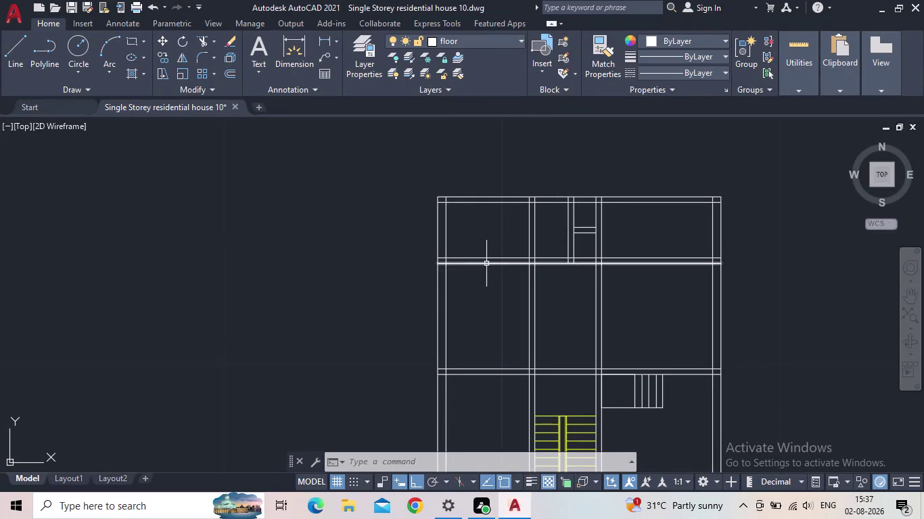
Erase the two stray lines from the floor plan and begin an offset.
middle_click(551, 314)
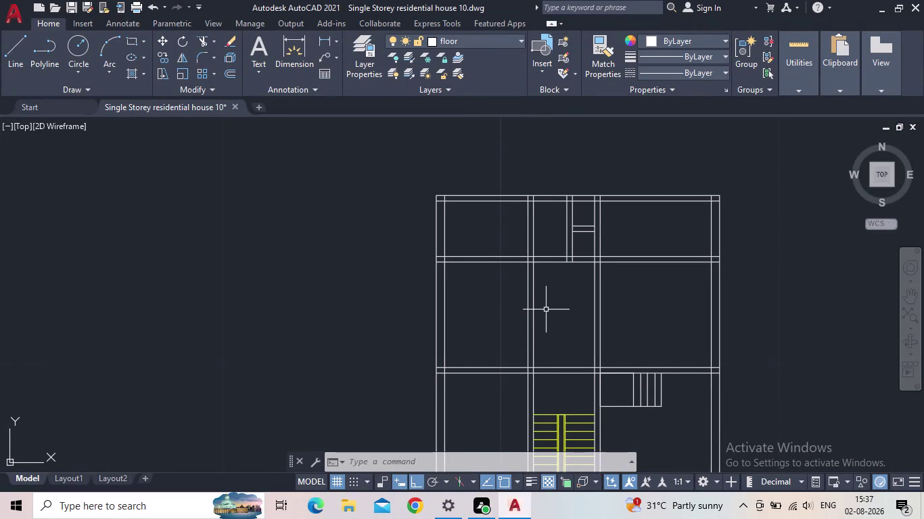
middle_drag(545, 309, 492, 287)
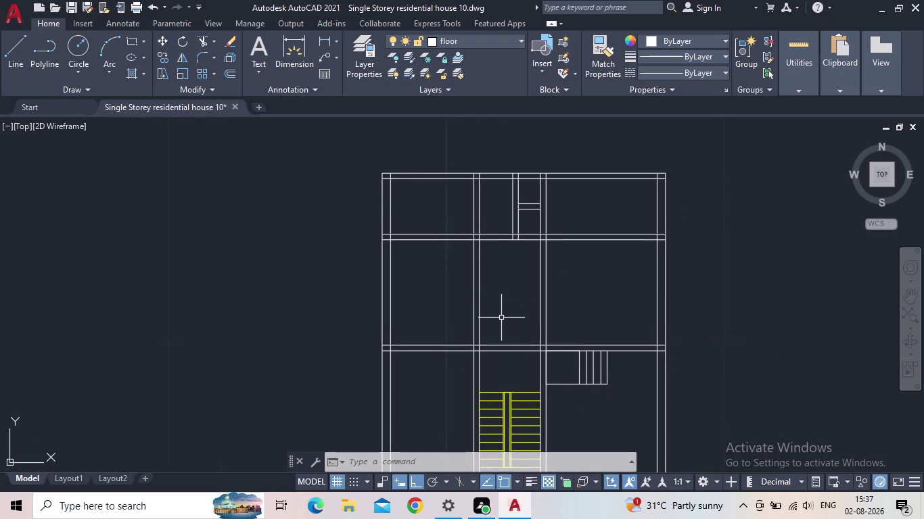
middle_drag(514, 322, 534, 301)
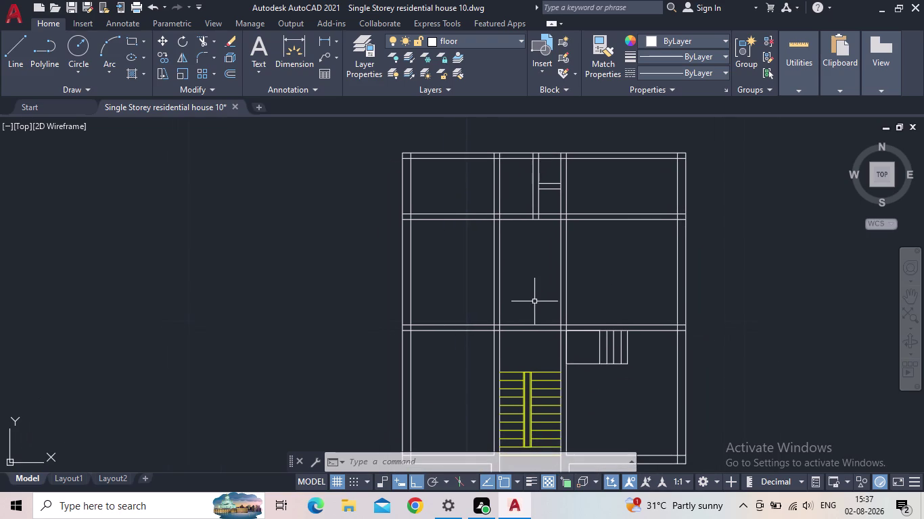
key(Escape)
key(o)
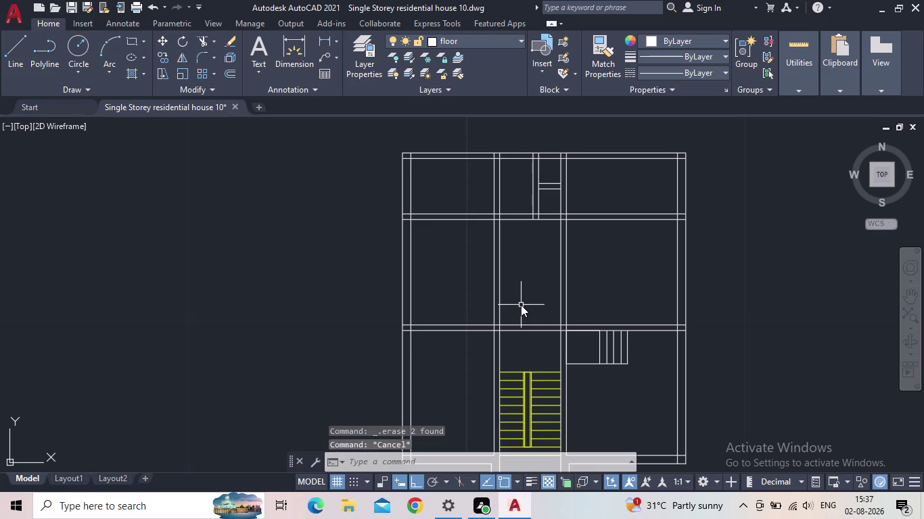
key(space)
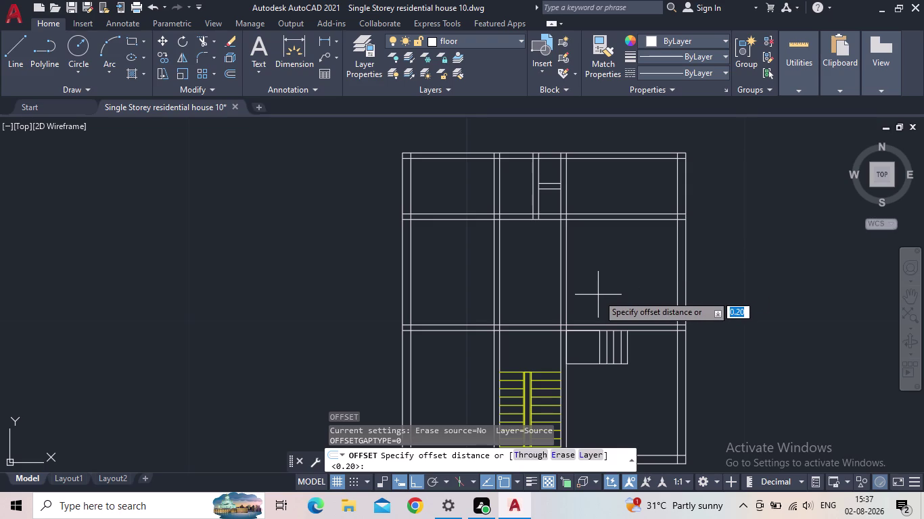
Cancel the offset and start the TRIM command instead.
key(Escape)
key(t)
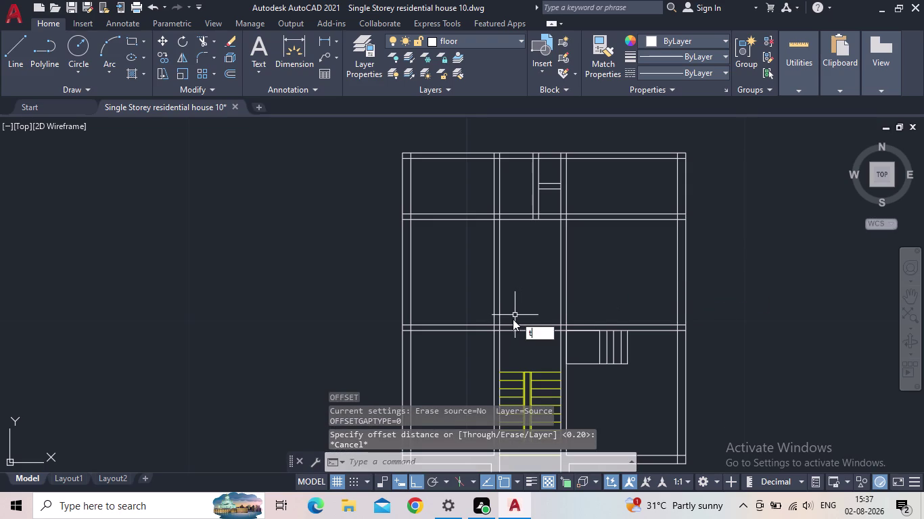
key(r)
key(Return)
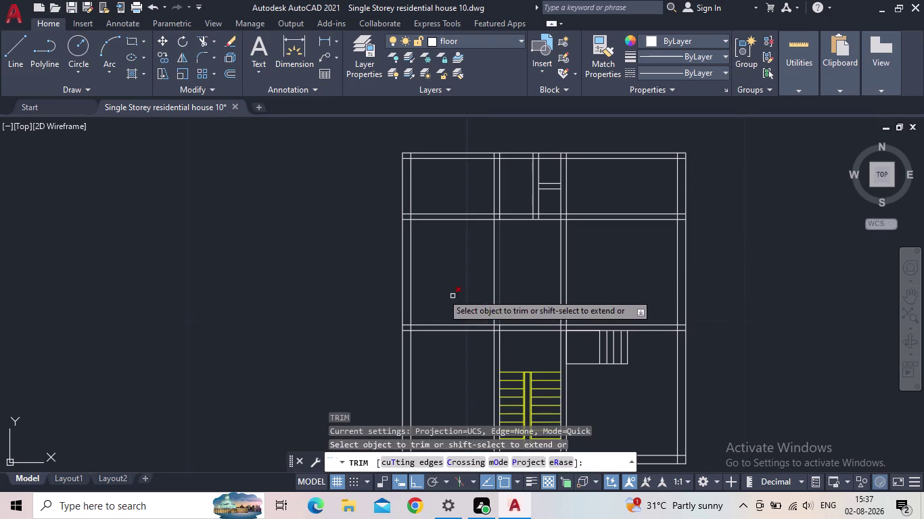
Fence-trim the horizontal wall lines crossing the upper-left room.
click(456, 253)
click(450, 206)
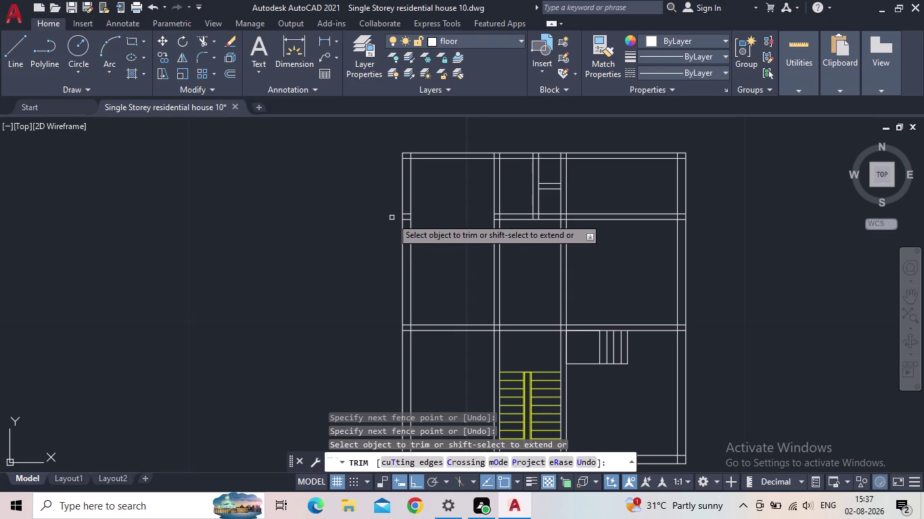
scroll(up, 3)
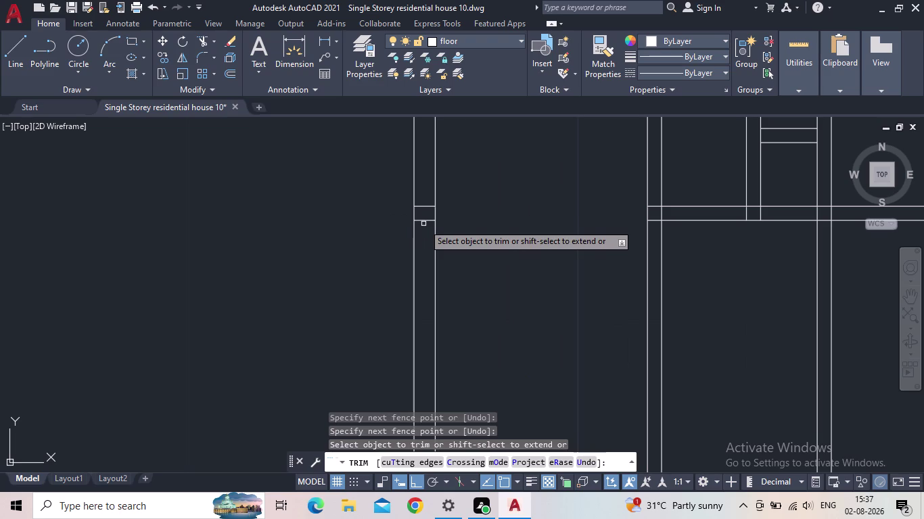
click(425, 228)
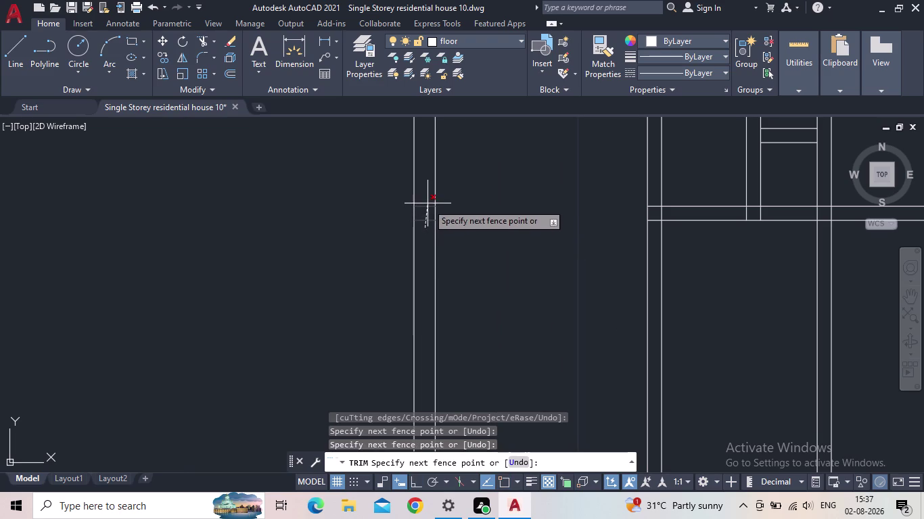
click(428, 204)
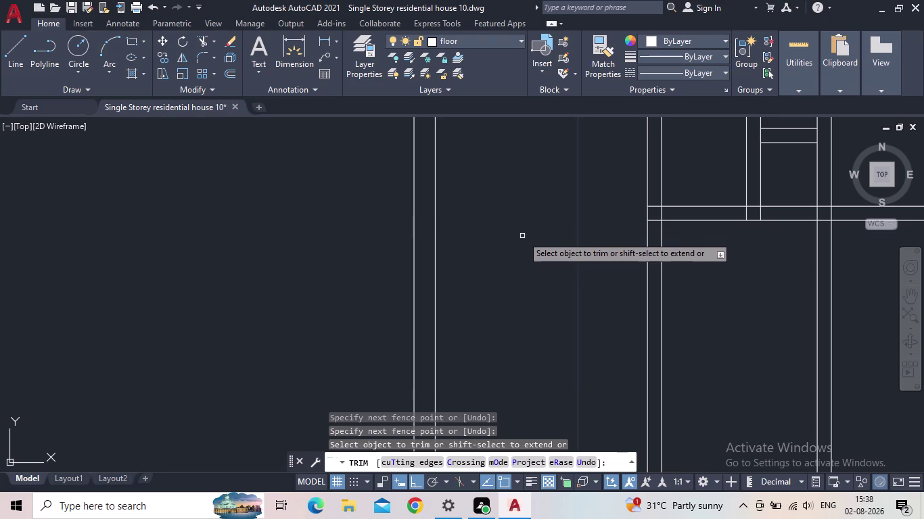
End the trim and zoom out to centre the whole plan.
scroll(down, 3)
middle_drag(531, 242, 504, 255)
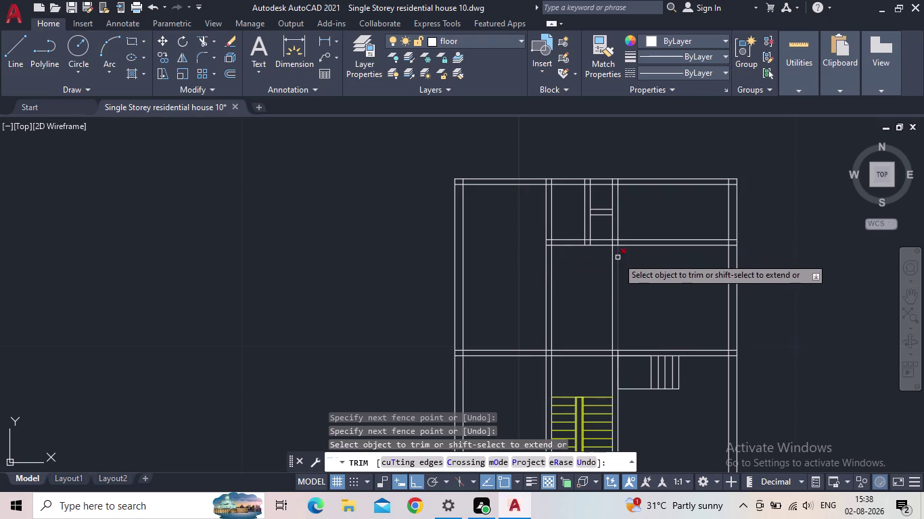
scroll(up, 3)
scroll(down, 3)
middle_drag(518, 251, 527, 263)
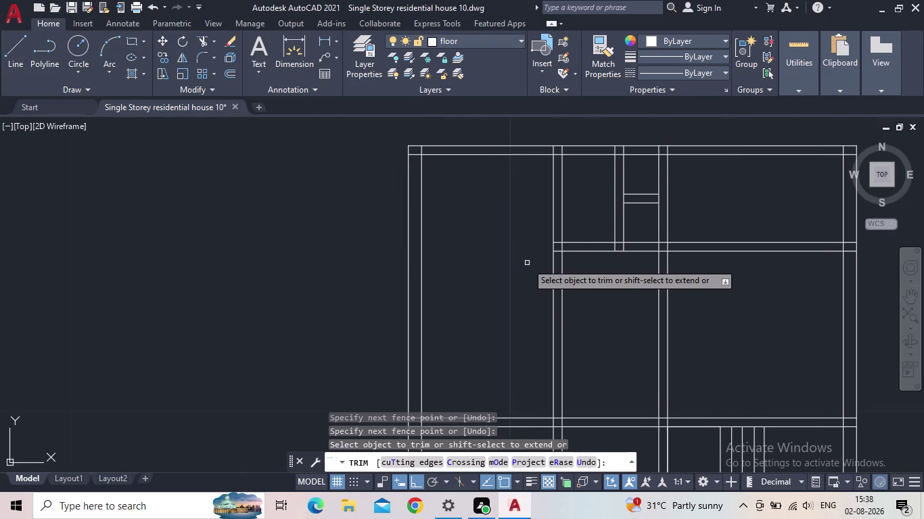
scroll(down, 3)
middle_drag(522, 253, 522, 252)
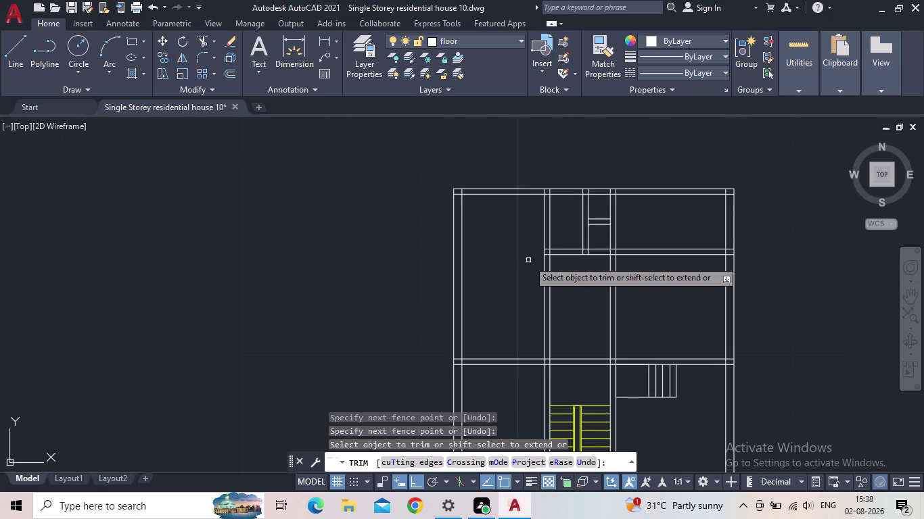
middle_drag(522, 252, 508, 175)
key(Escape)
middle_drag(500, 209, 500, 236)
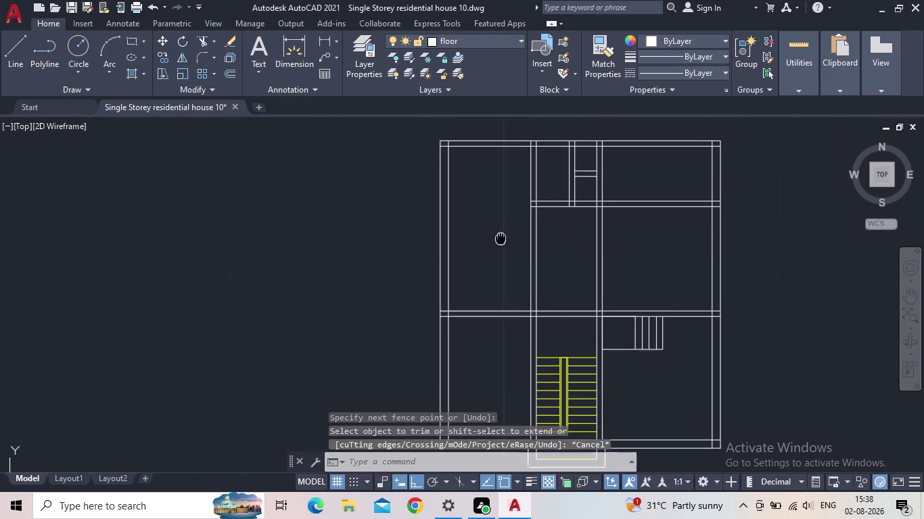
middle_drag(501, 236, 499, 244)
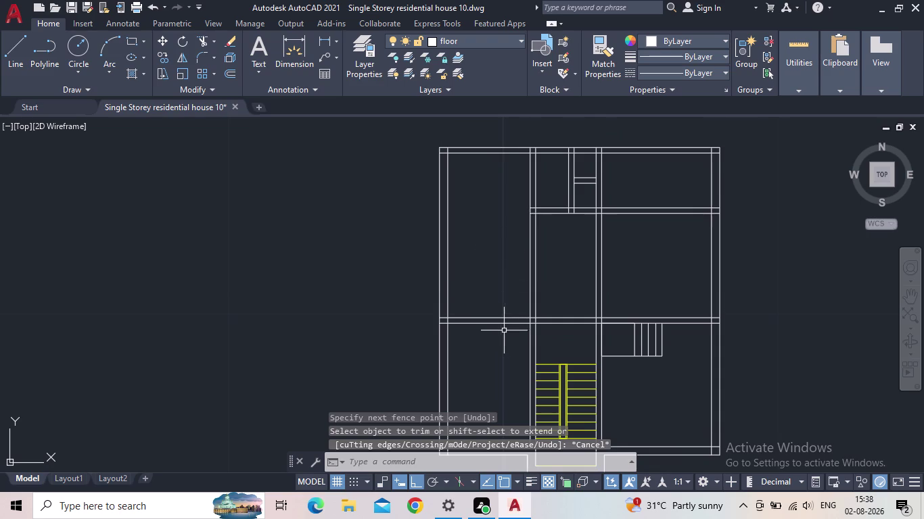
Abandon a 4.5 wall offset and launch the linear Dimension tool.
key(o)
key(Return)
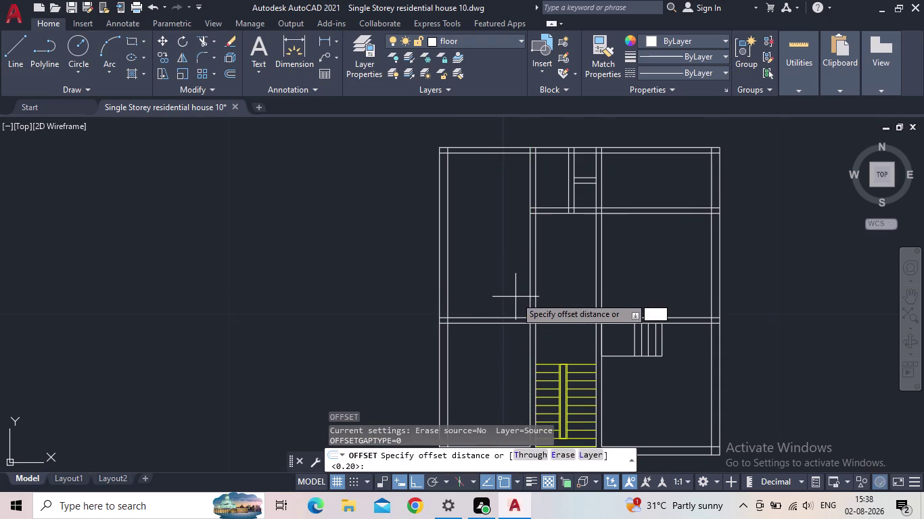
text(4.)
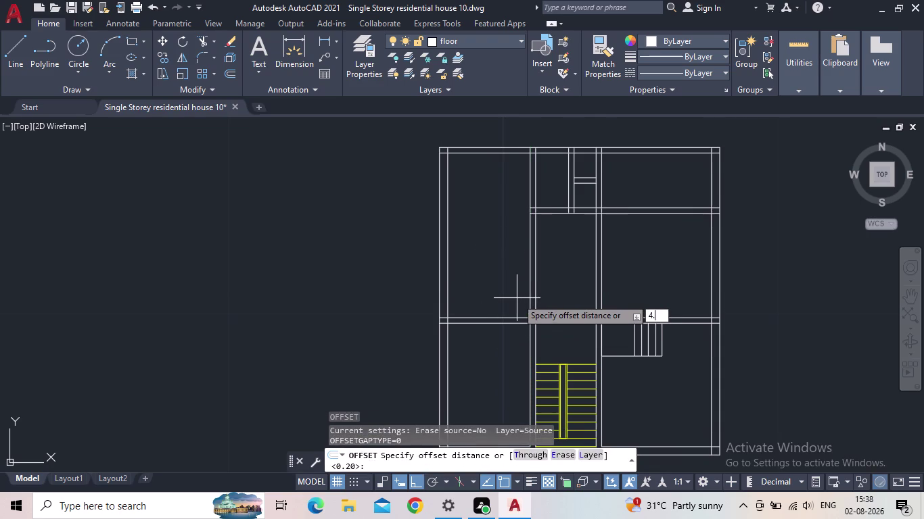
text(5)
click(517, 298)
key(Escape)
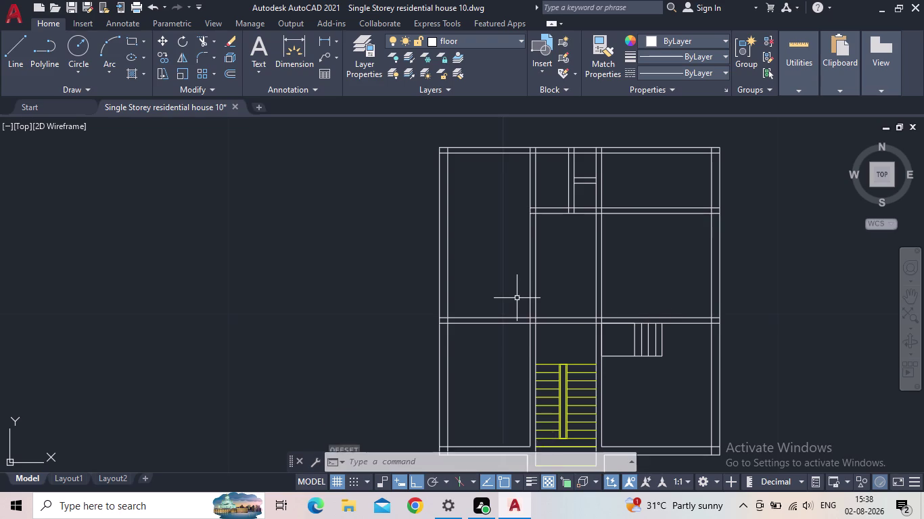
click(321, 42)
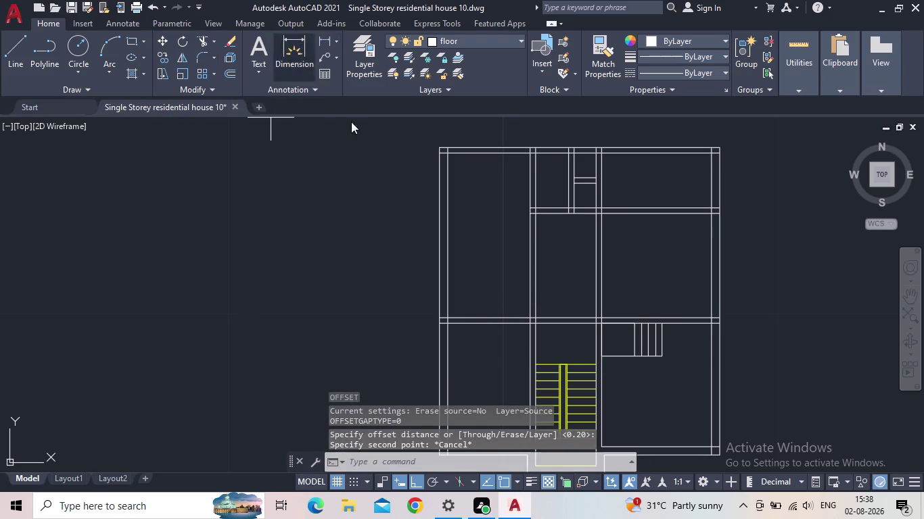
click(449, 315)
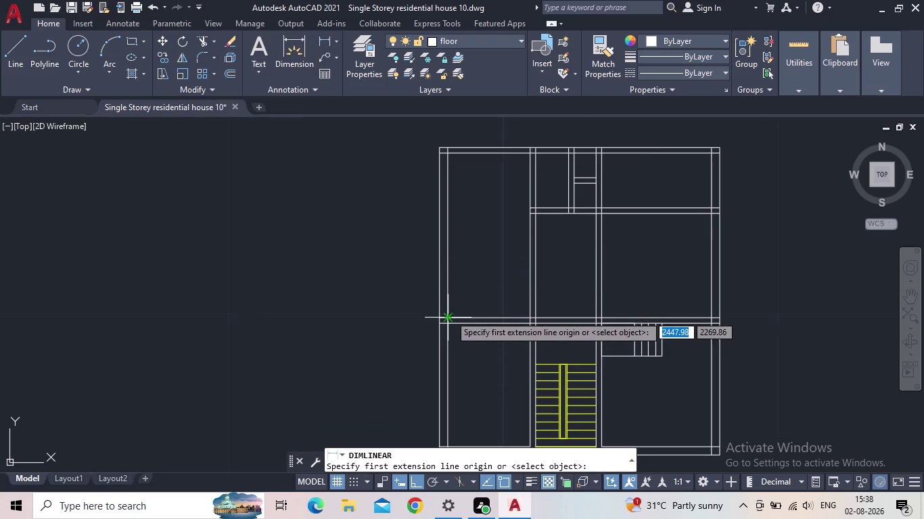
Place a vertical dimension reading 6 left of the upper room.
click(447, 155)
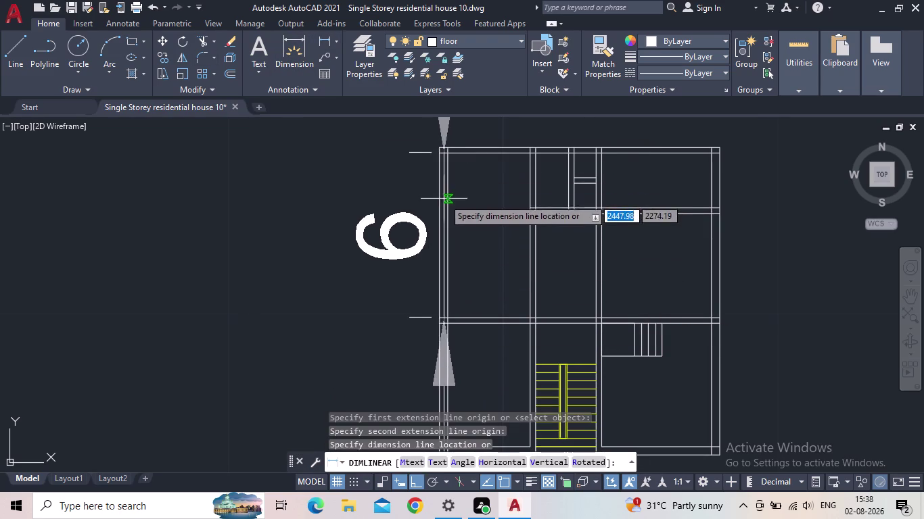
click(403, 199)
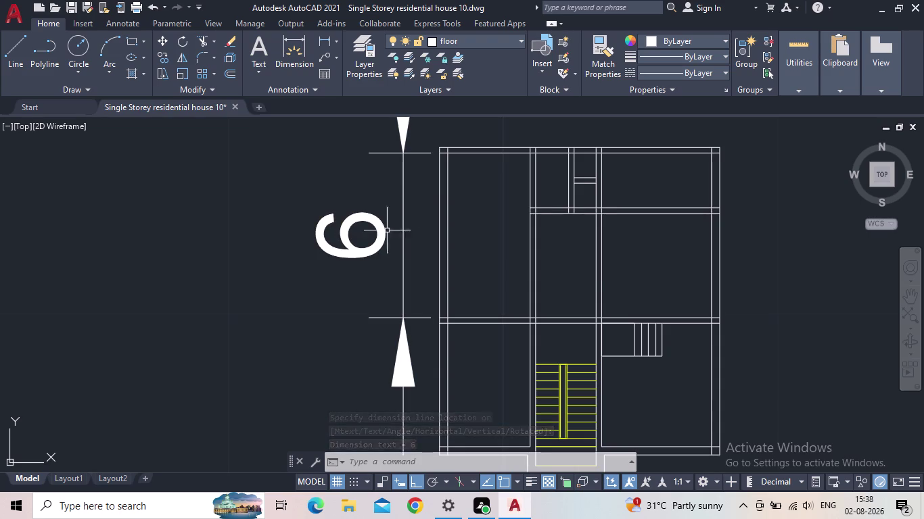
scroll(down, 3)
middle_drag(386, 236, 376, 262)
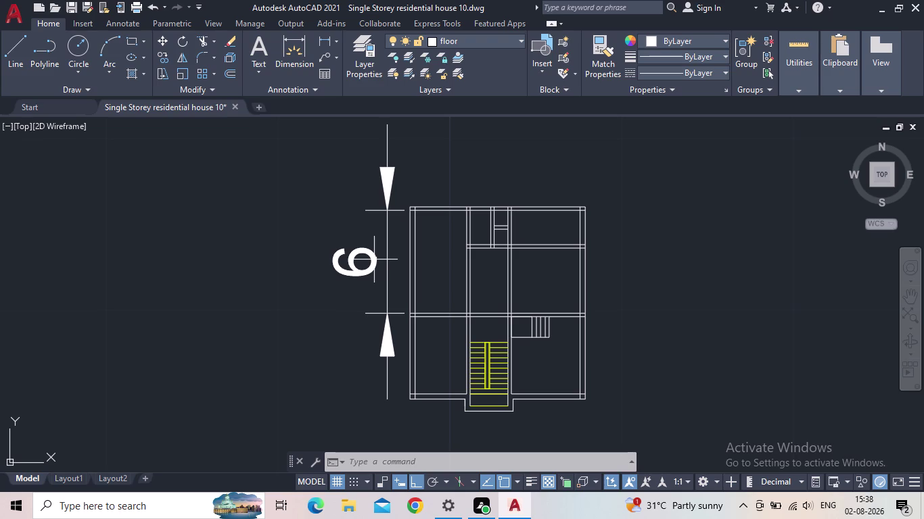
Select the new 6 dimension and zoom out over the whole plan.
click(393, 267)
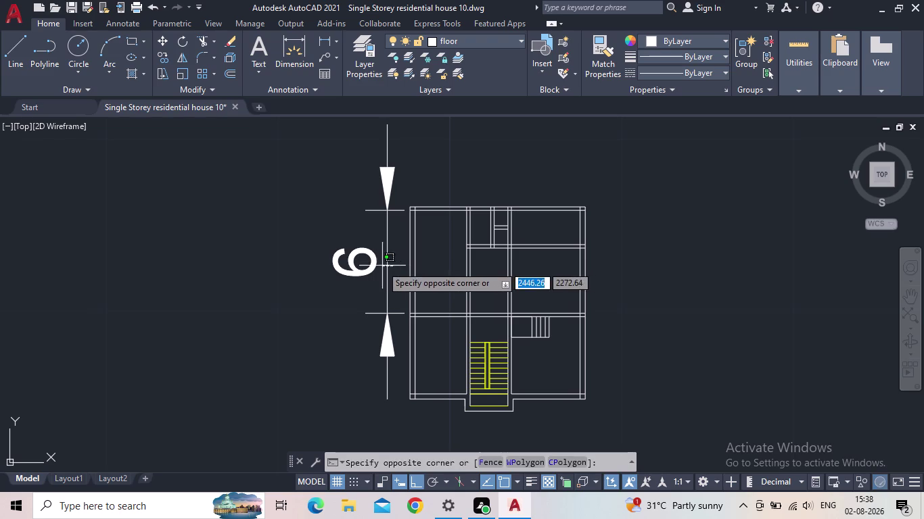
click(366, 262)
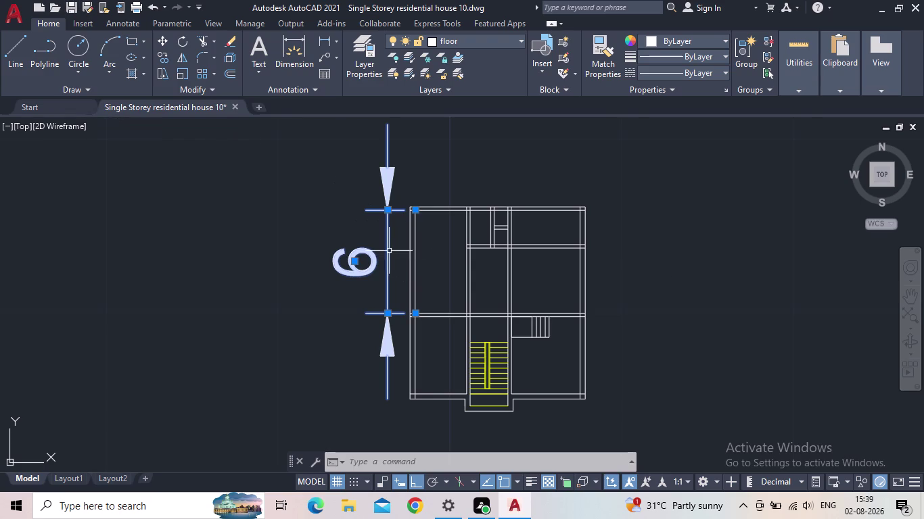
scroll(up, 3)
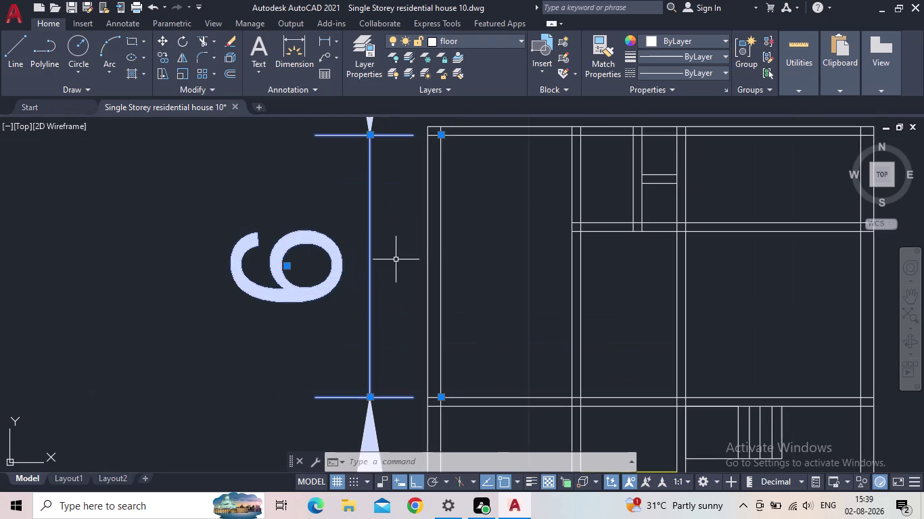
scroll(down, 3)
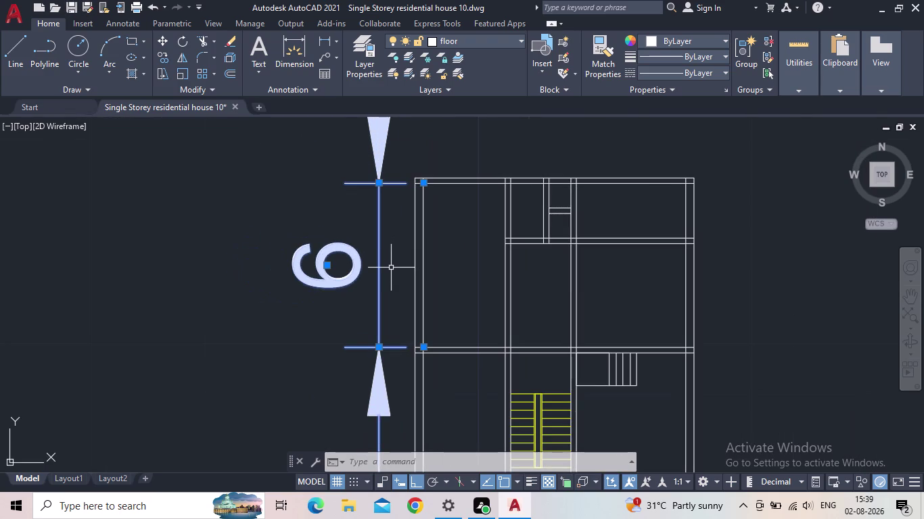
scroll(down, 3)
middle_drag(388, 282, 372, 292)
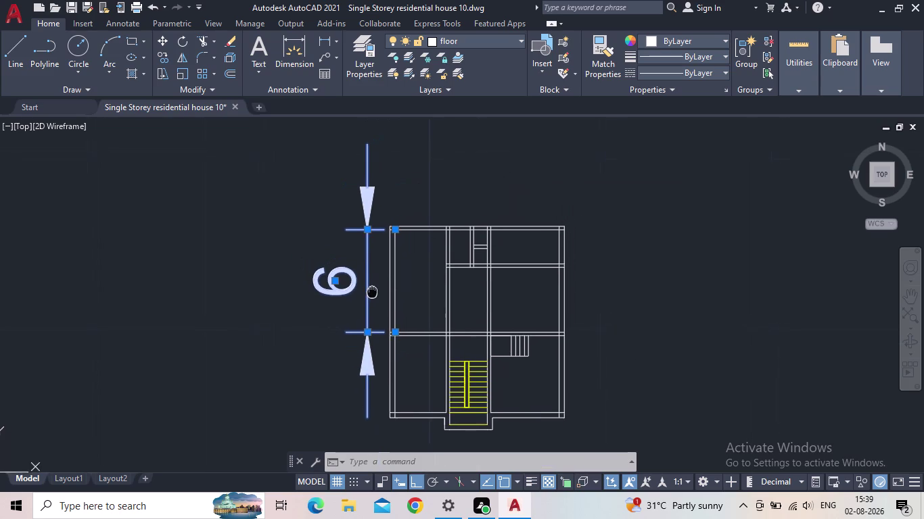
middle_drag(372, 292, 368, 295)
scroll(up, 3)
Delete the 6 dimension and zoom onto the plan's top-left wall corner.
key(Delete)
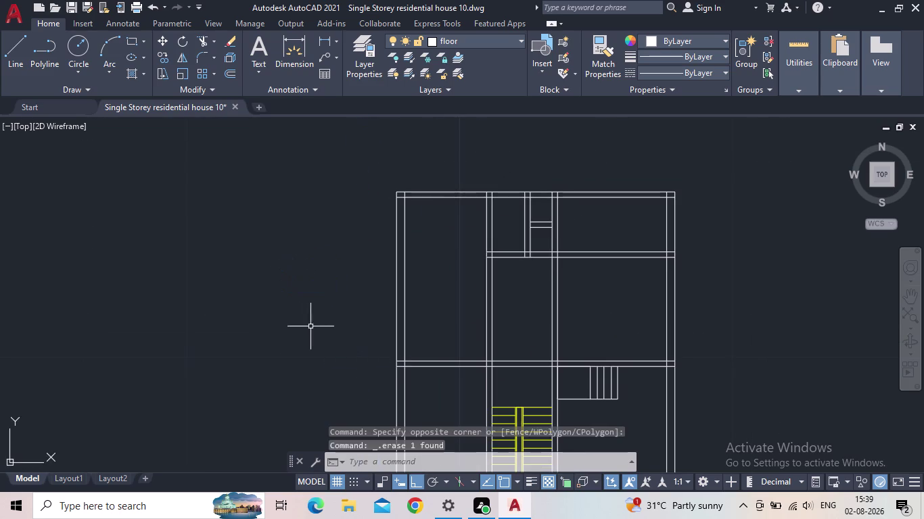
scroll(down, 3)
middle_drag(345, 330, 336, 328)
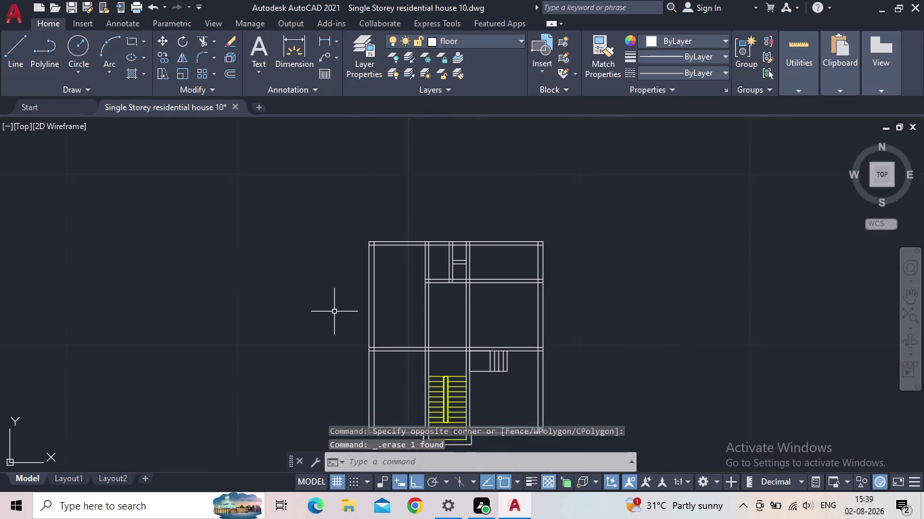
middle_click(372, 298)
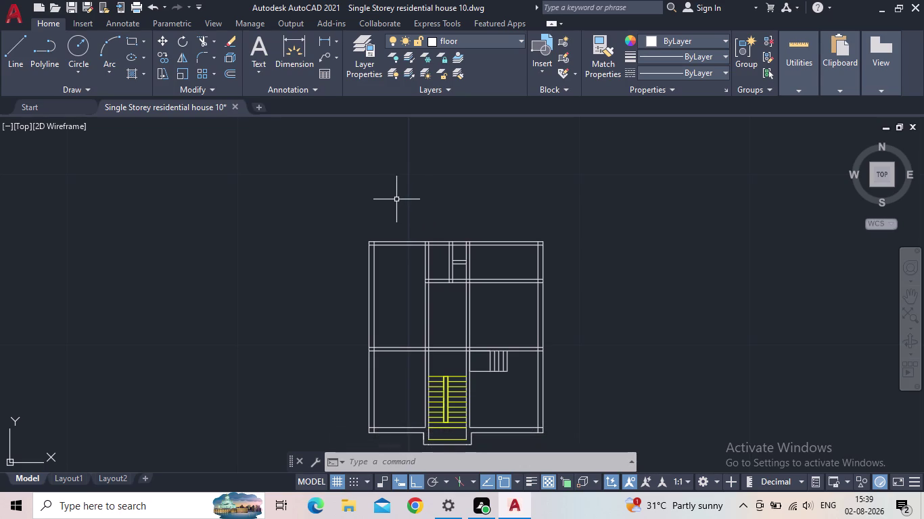
scroll(up, 3)
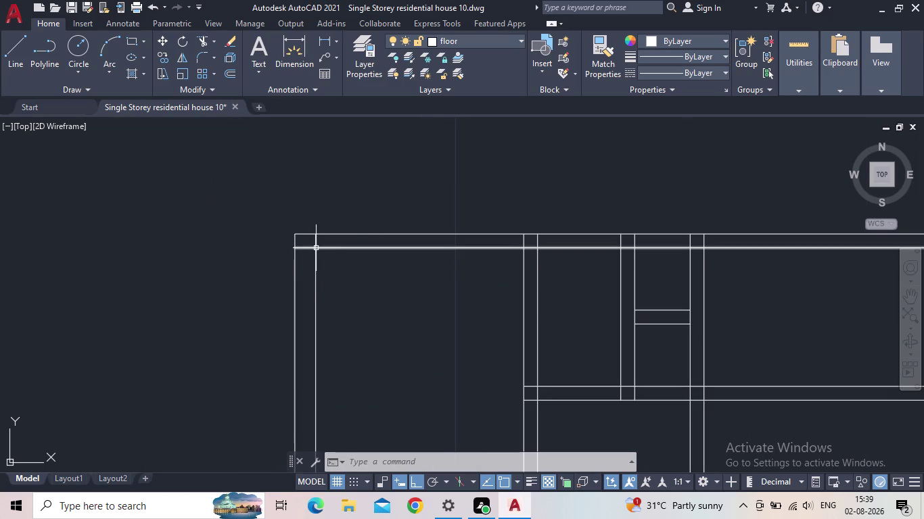
Fence-trim the overshooting inner wall line at the top-left corner, then end TRIM.
key(t)
key(r)
key(Return)
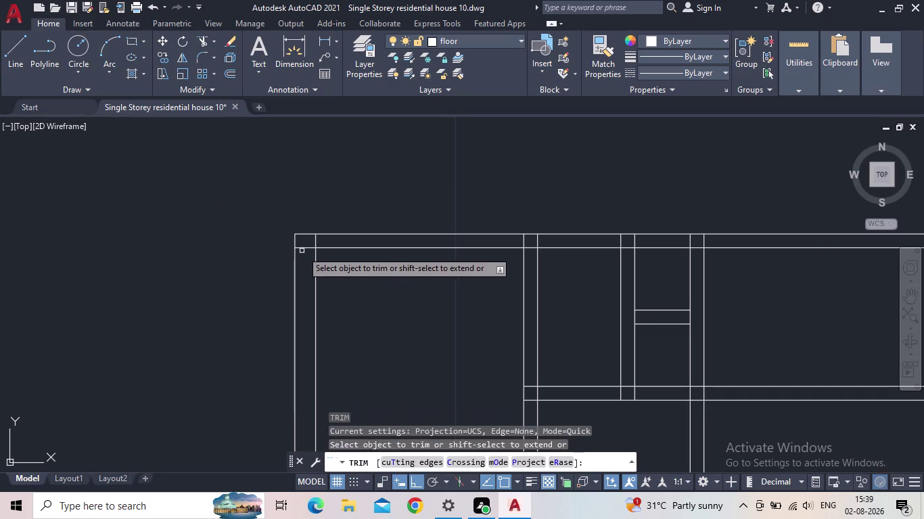
scroll(up, 3)
scroll(up, 3)
drag(351, 224, 344, 223)
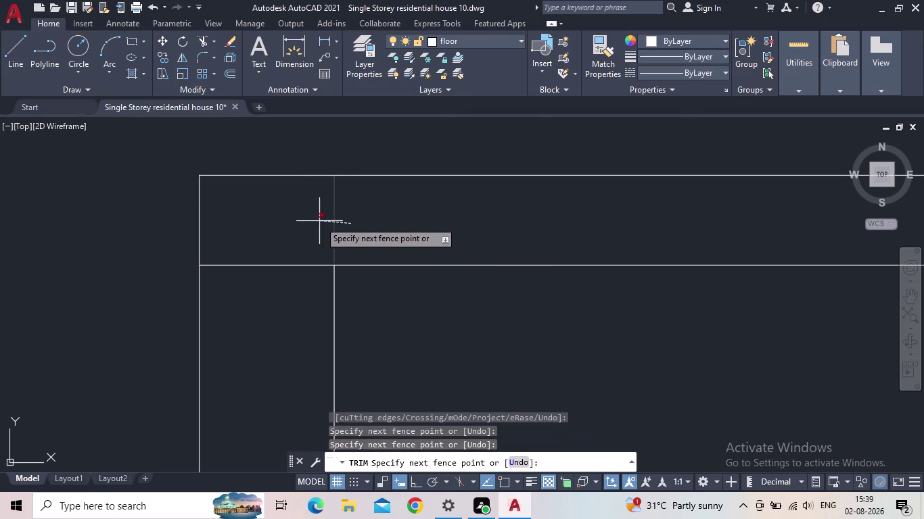
click(316, 221)
drag(289, 239, 289, 246)
click(280, 287)
scroll(down, 3)
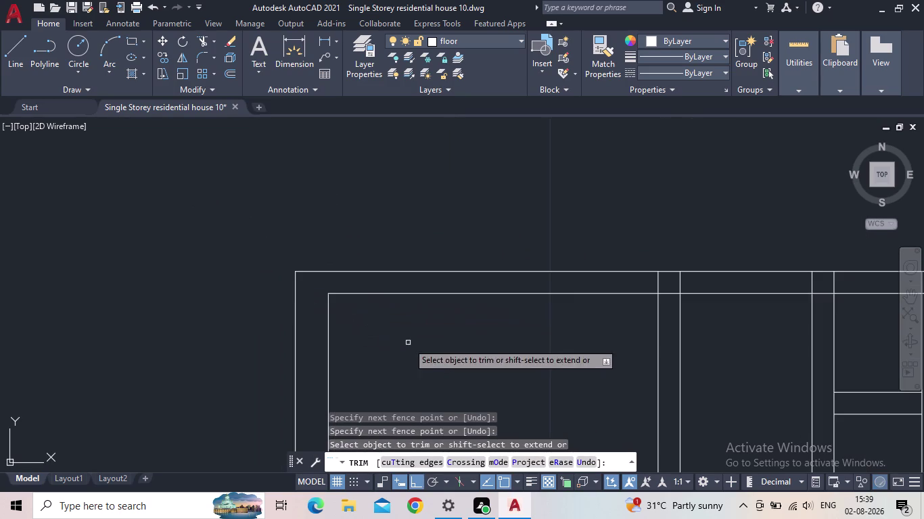
middle_drag(416, 349, 387, 330)
scroll(down, 3)
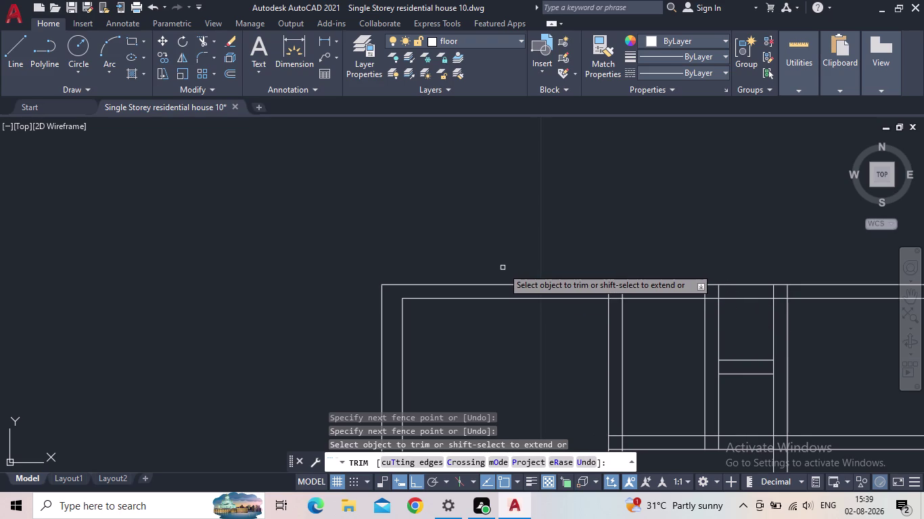
key(Escape)
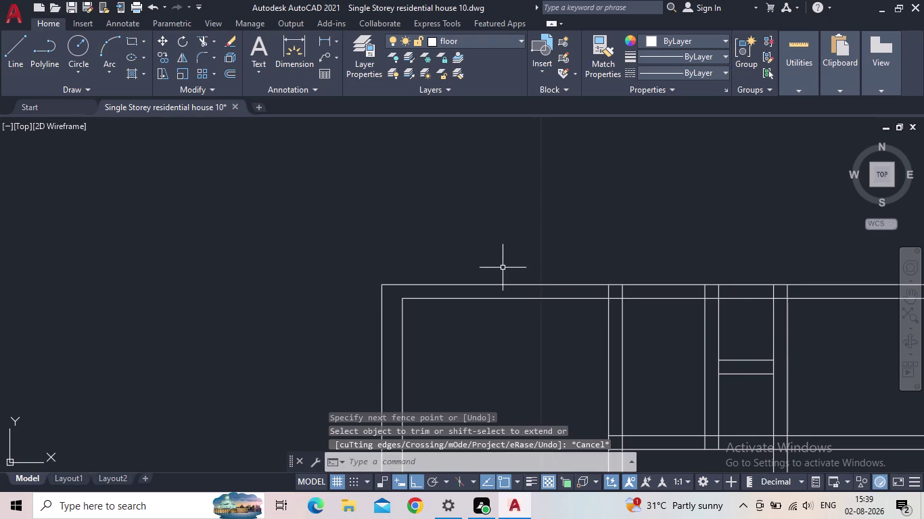
middle_drag(503, 268, 433, 215)
scroll(down, 3)
middle_drag(444, 278, 388, 207)
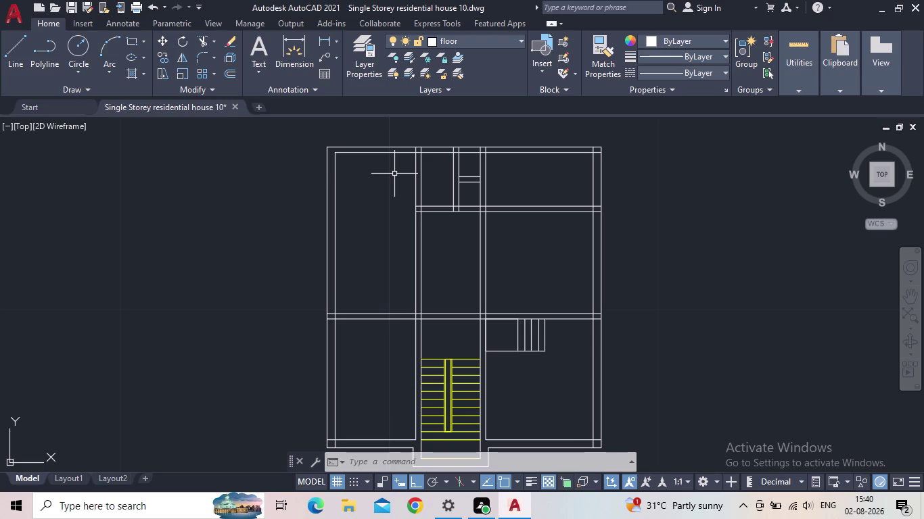
scroll(down, 3)
middle_drag(396, 188, 428, 209)
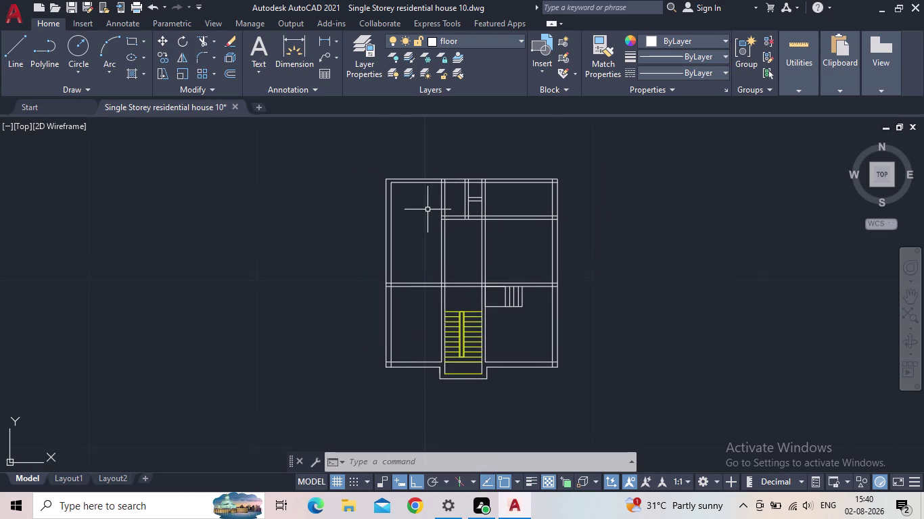
scroll(up, 3)
middle_drag(431, 184, 428, 234)
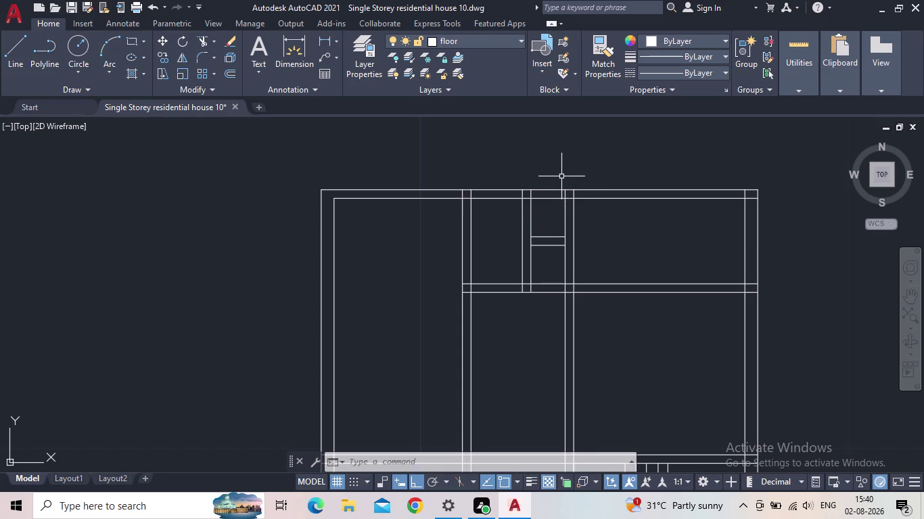
scroll(down, 3)
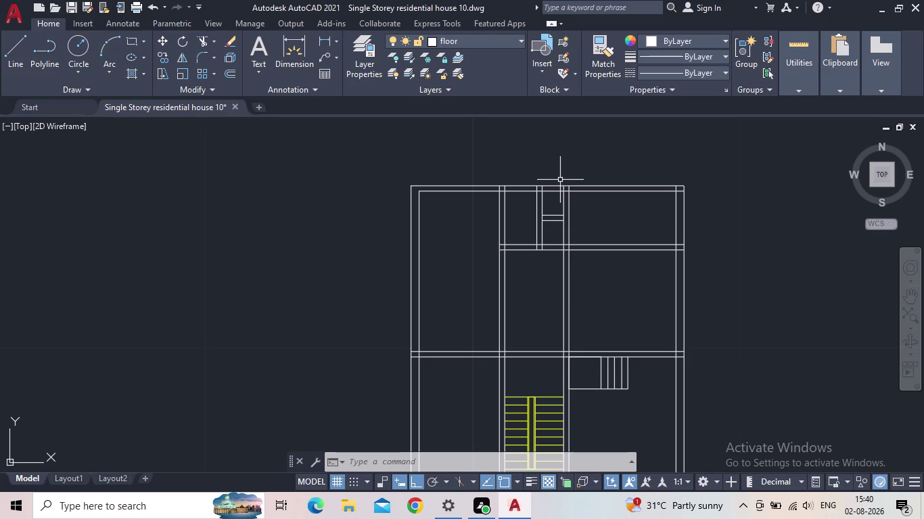
scroll(down, 3)
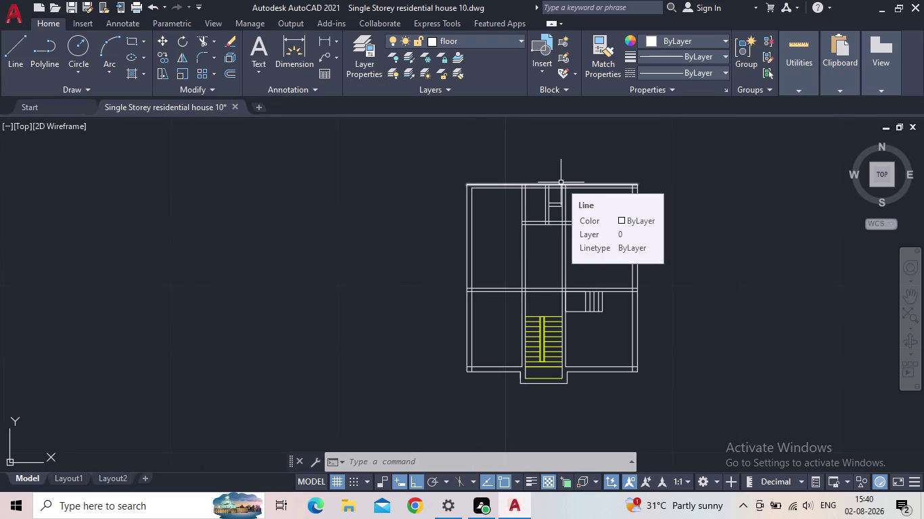
scroll(down, 3)
middle_drag(558, 195, 525, 207)
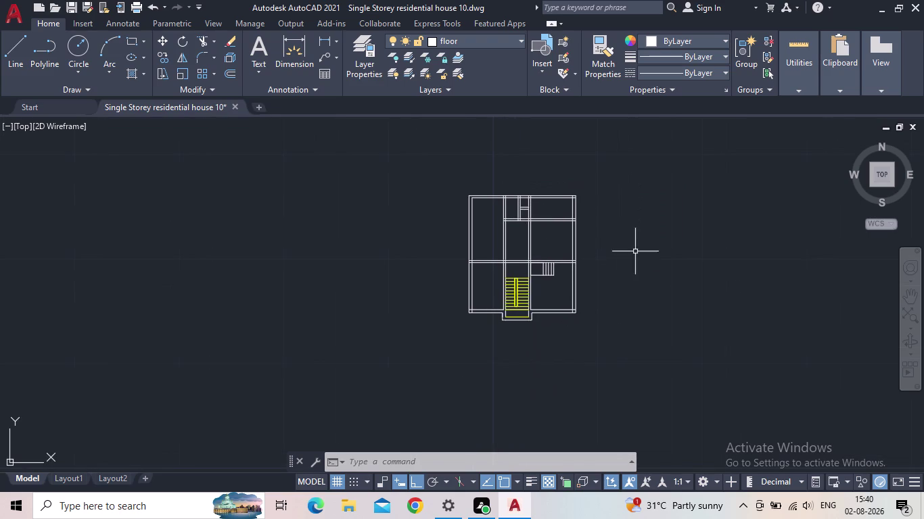
middle_drag(634, 252, 569, 255)
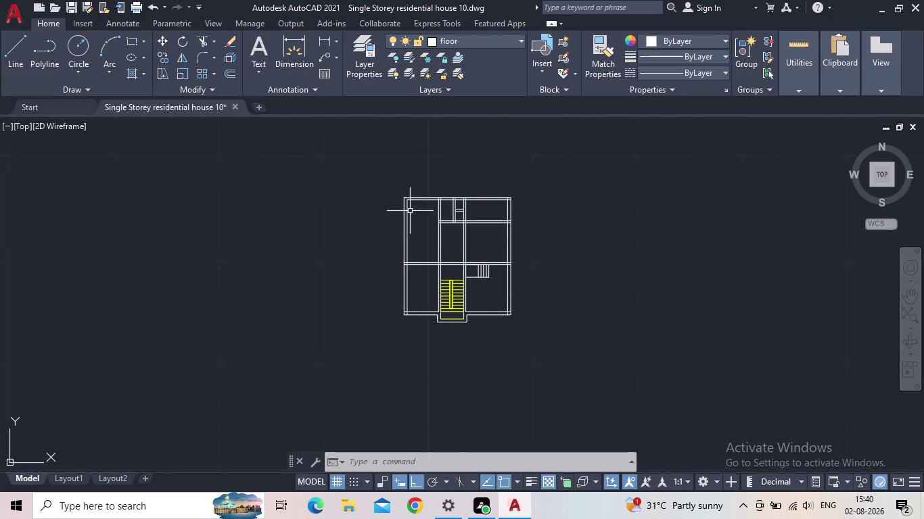
middle_drag(310, 217, 328, 260)
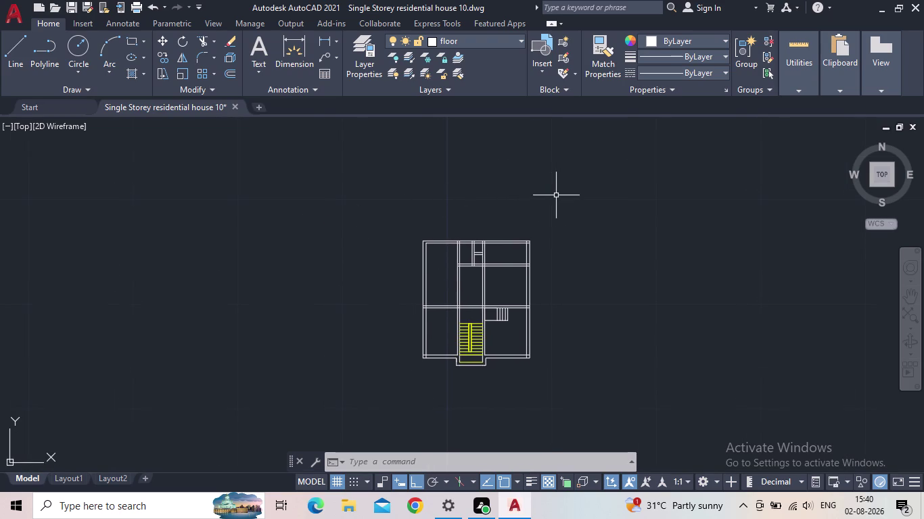
middle_drag(471, 259, 492, 236)
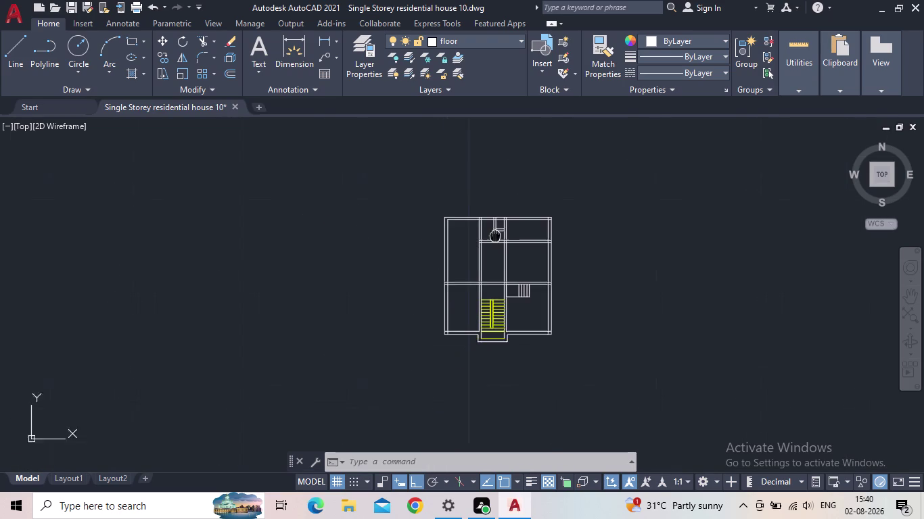
middle_drag(492, 236, 507, 225)
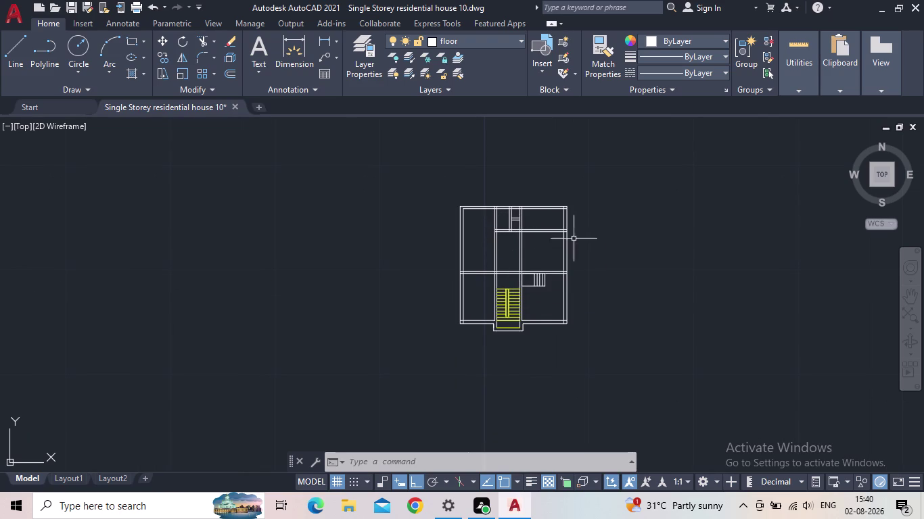
middle_drag(595, 246, 575, 238)
middle_drag(577, 246, 574, 246)
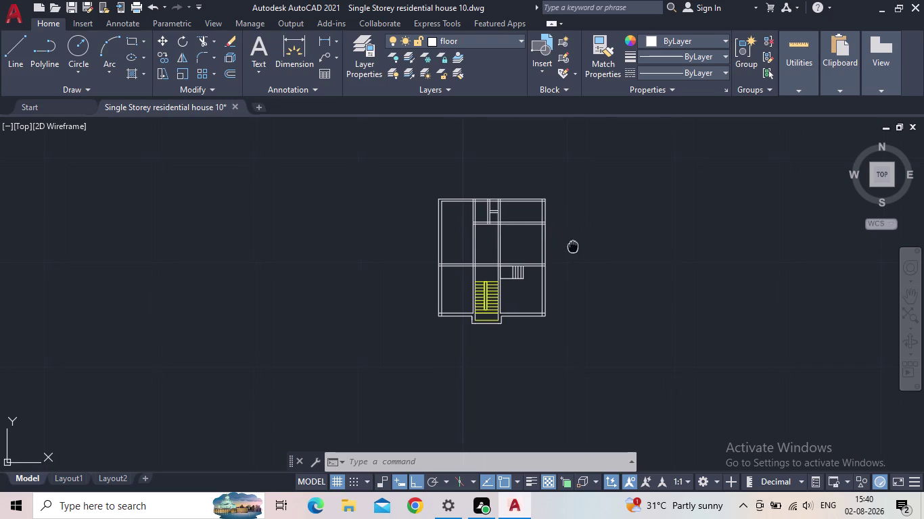
middle_drag(574, 247, 536, 243)
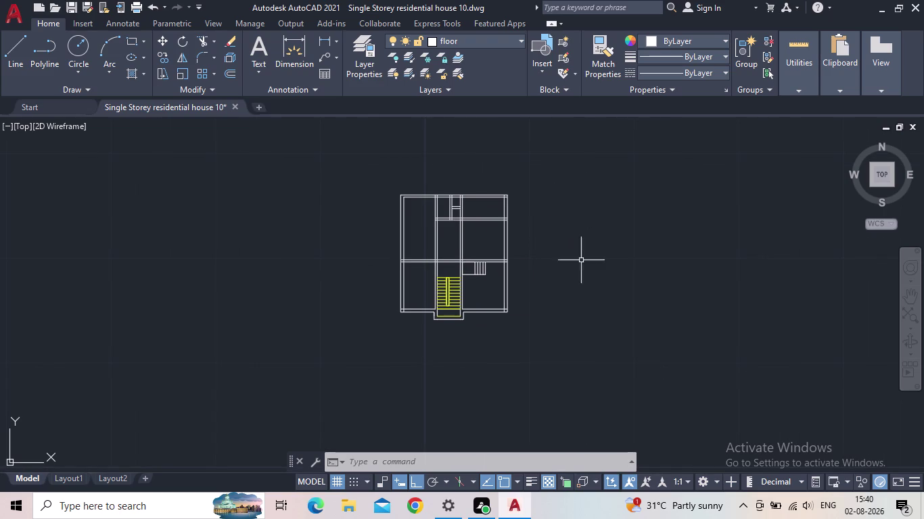
middle_drag(580, 273, 531, 270)
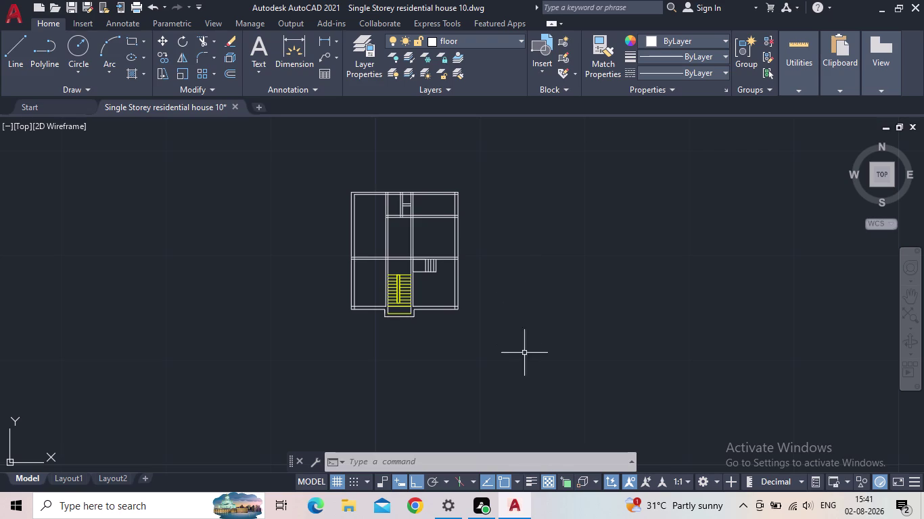
middle_drag(562, 332, 526, 338)
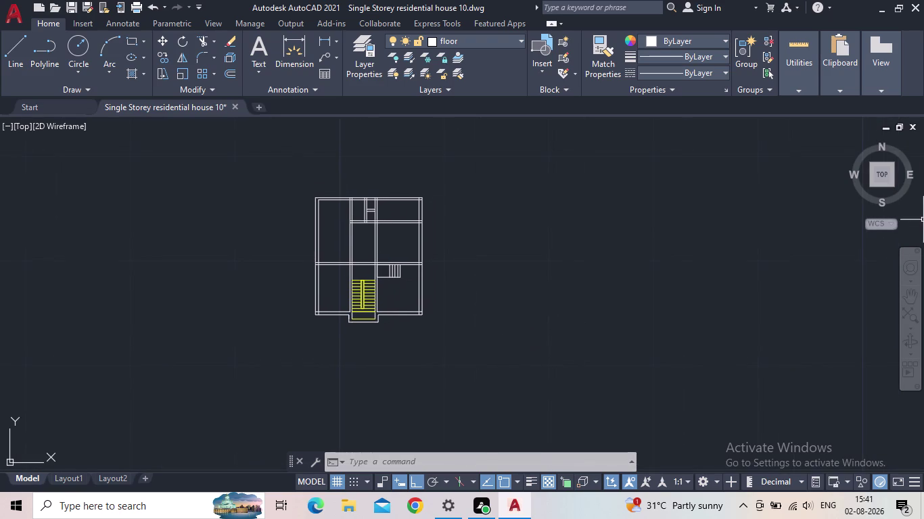
scroll(up, 3)
scroll(up, 3)
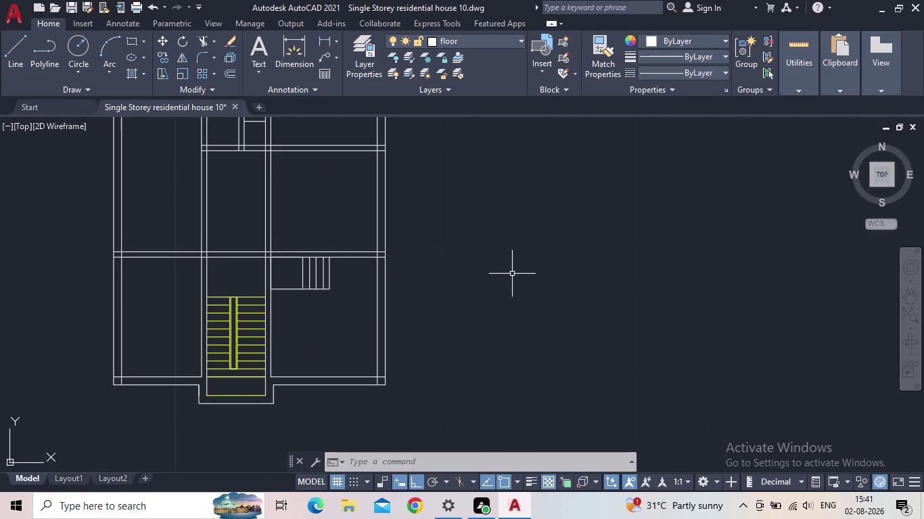
middle_drag(512, 282, 500, 364)
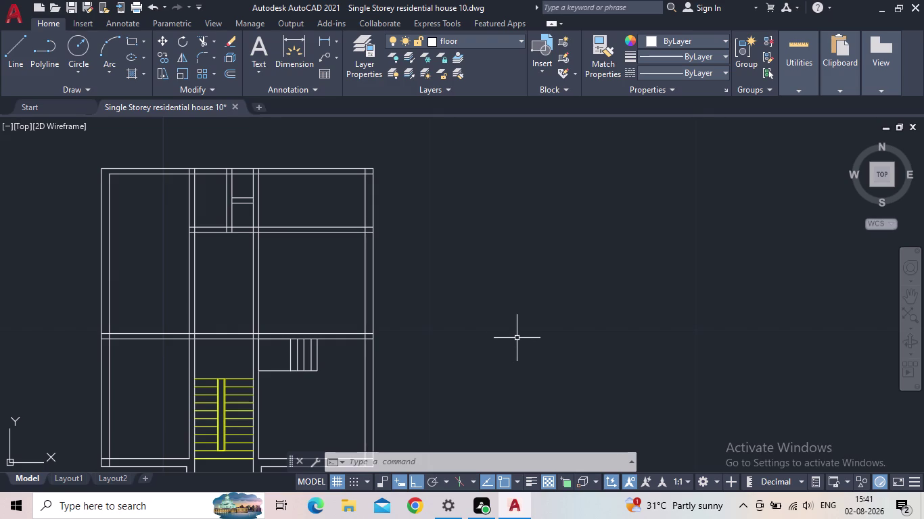
middle_drag(517, 339, 542, 286)
scroll(down, 3)
middle_drag(537, 287, 512, 333)
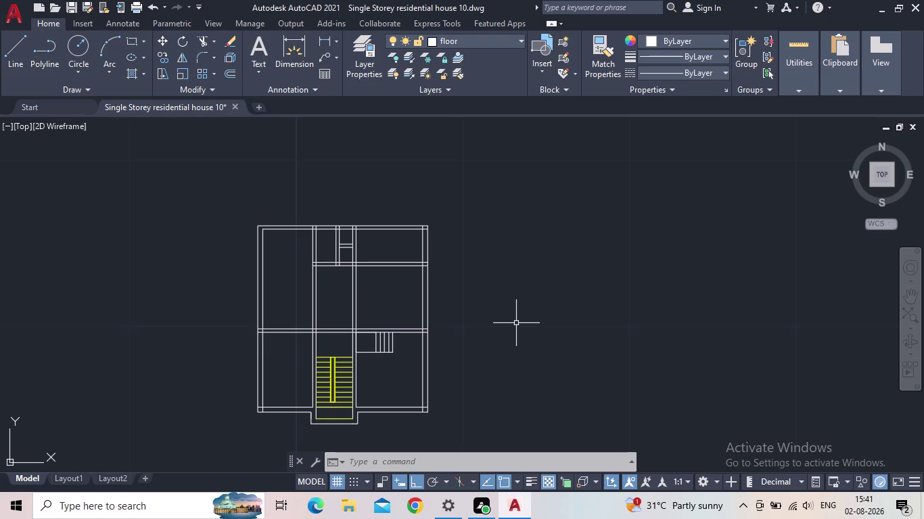
middle_drag(516, 323, 503, 339)
middle_drag(504, 332, 518, 267)
scroll(up, 3)
middle_drag(516, 295, 559, 326)
middle_drag(363, 366, 380, 334)
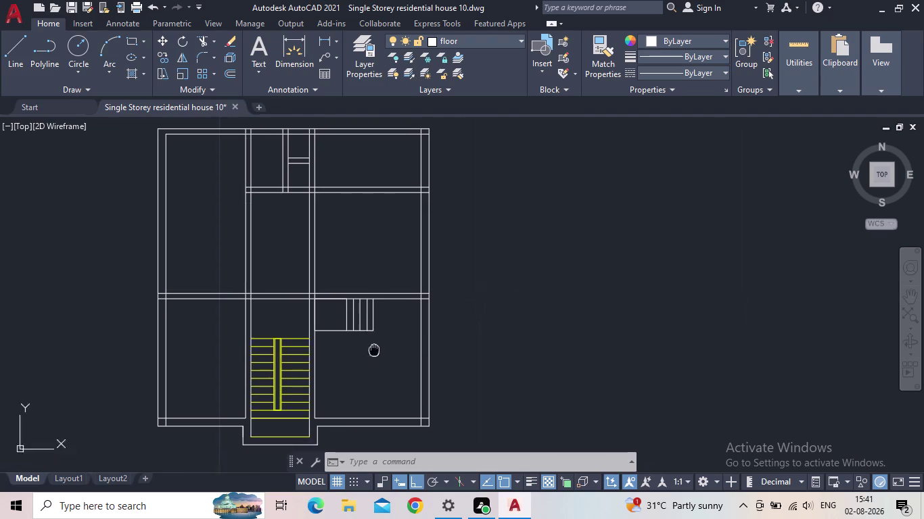
middle_drag(380, 334, 404, 290)
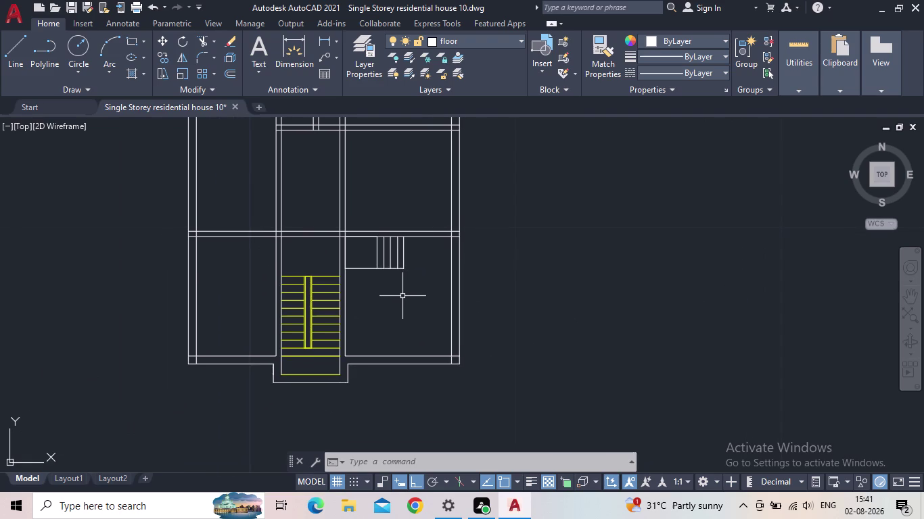
scroll(up, 3)
scroll(down, 3)
middle_click(401, 305)
scroll(up, 3)
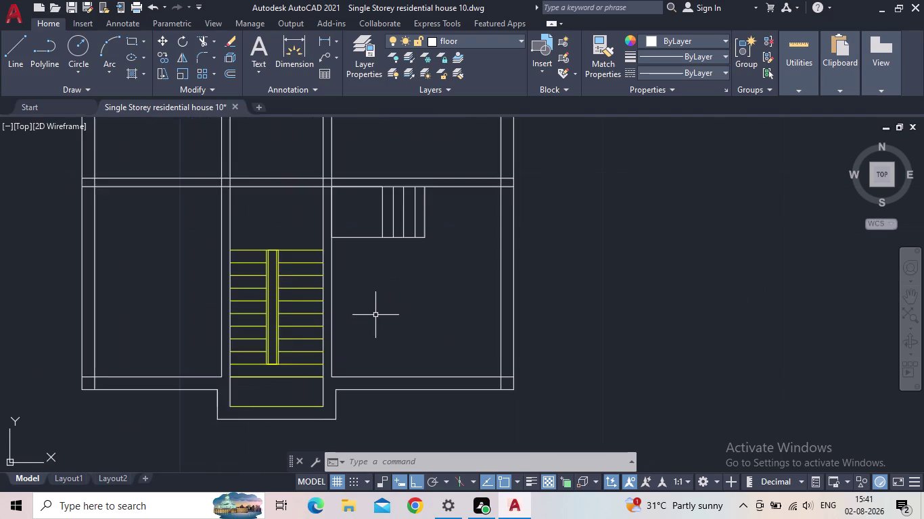
middle_drag(384, 321, 460, 339)
scroll(up, 3)
middle_drag(448, 345, 590, 321)
scroll(down, 3)
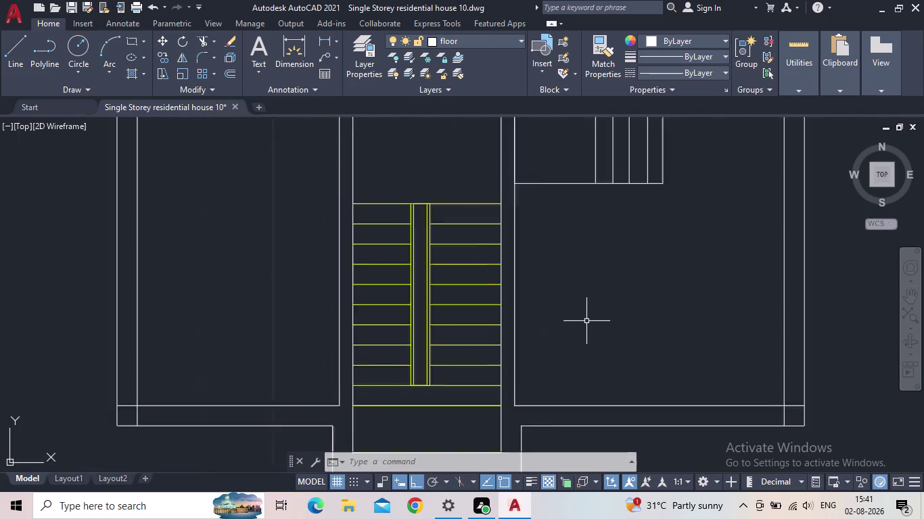
scroll(down, 3)
middle_drag(584, 329, 429, 345)
middle_drag(454, 184, 481, 313)
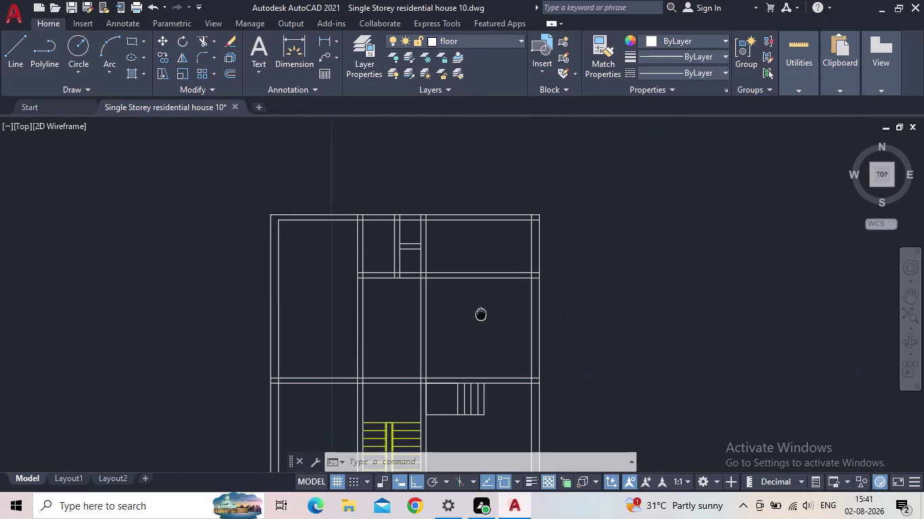
middle_drag(481, 312, 482, 313)
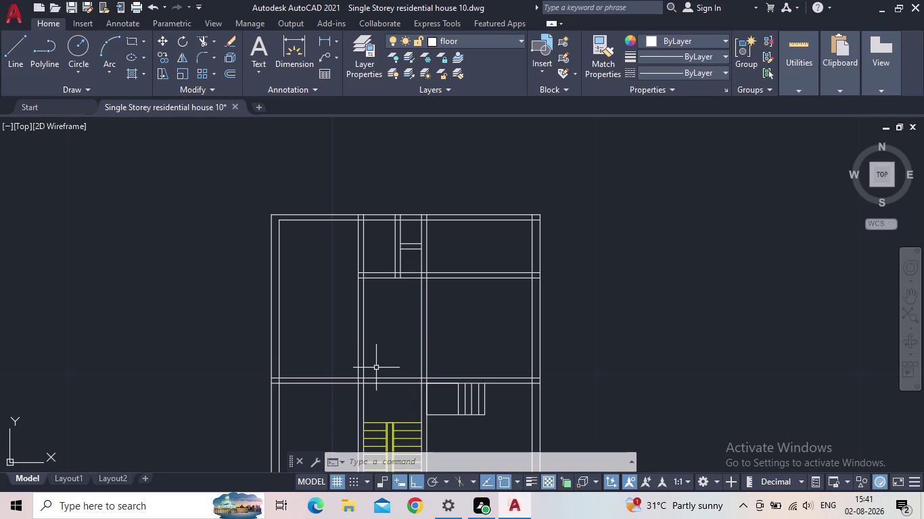
middle_drag(389, 354, 383, 343)
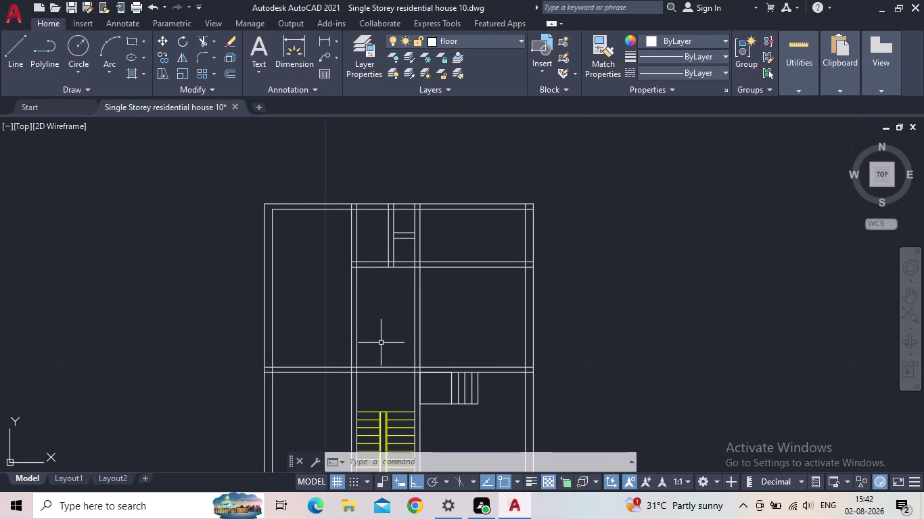
scroll(up, 3)
middle_drag(381, 263, 366, 315)
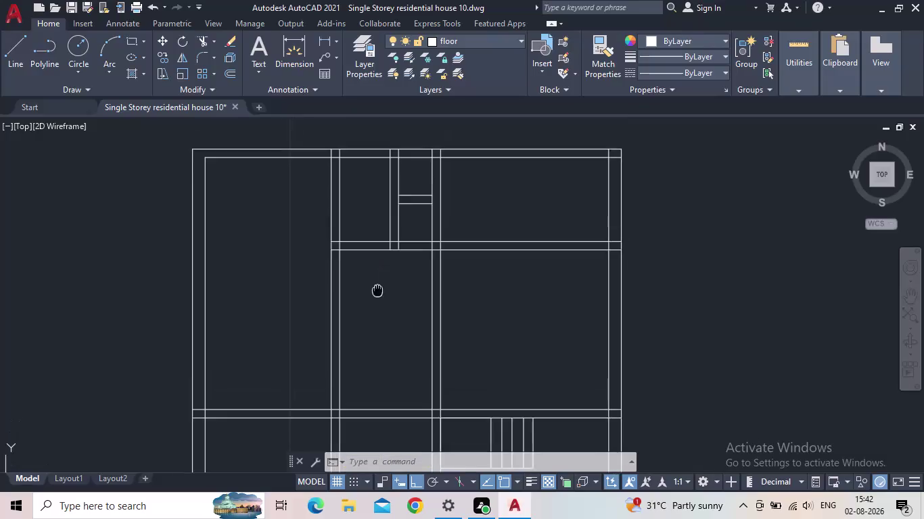
middle_drag(365, 315, 363, 322)
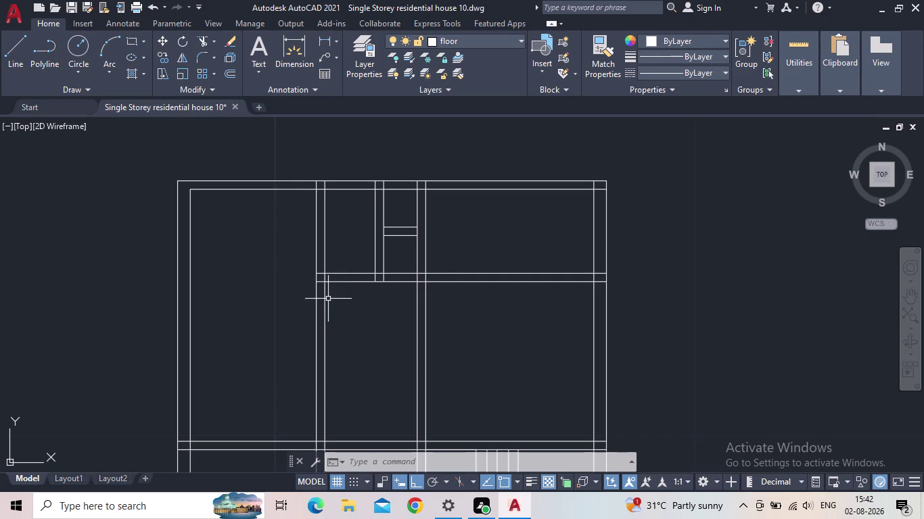
scroll(down, 3)
middle_drag(368, 338, 373, 268)
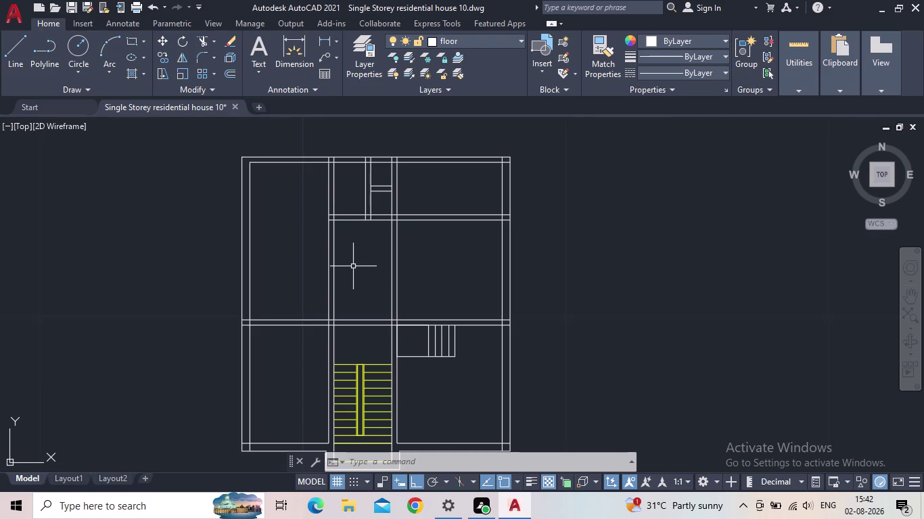
middle_drag(357, 268, 372, 258)
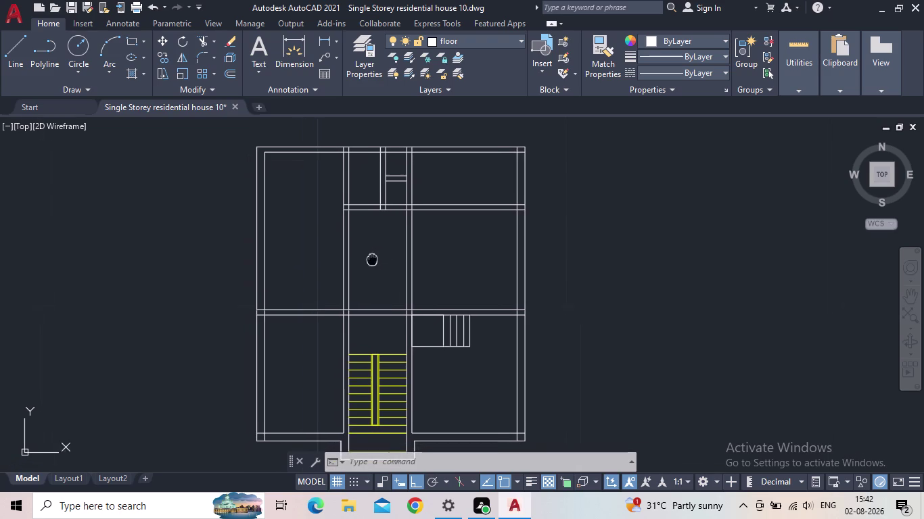
middle_drag(372, 258, 366, 260)
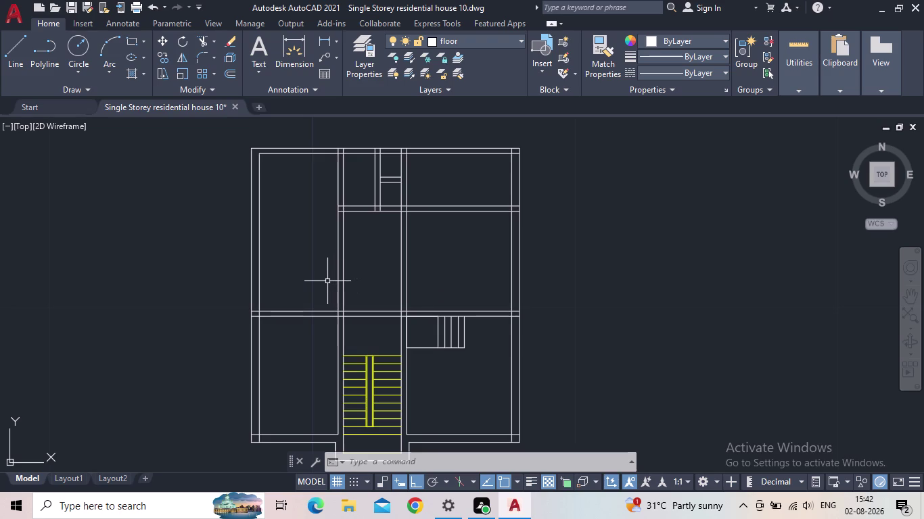
middle_drag(364, 278, 347, 248)
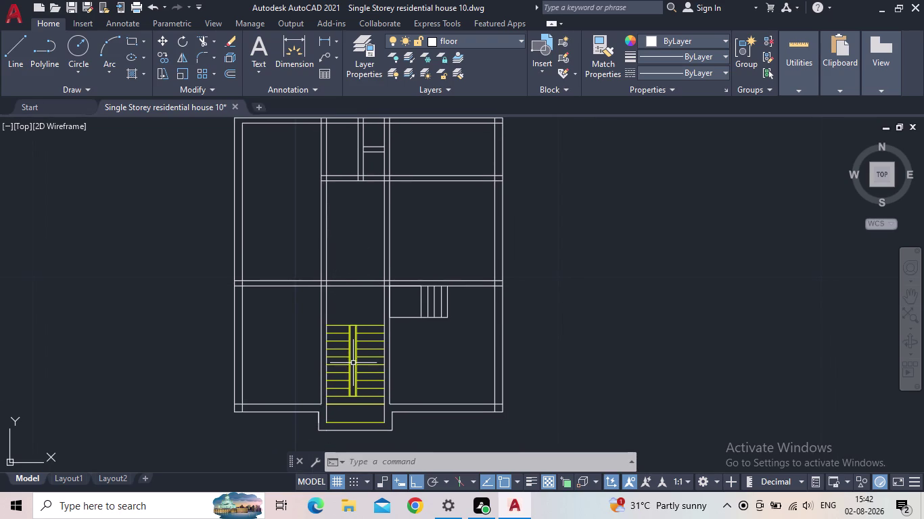
scroll(up, 3)
scroll(up, 3)
scroll(down, 3)
middle_drag(367, 289, 425, 294)
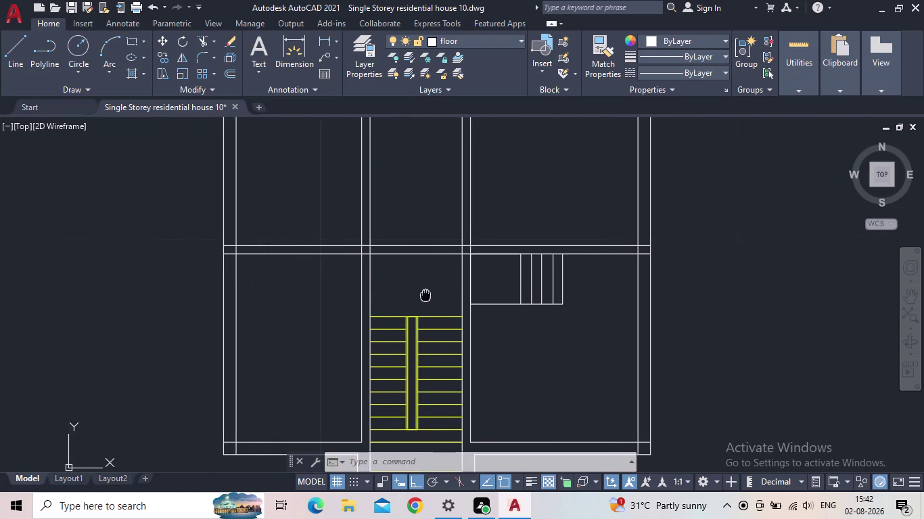
middle_drag(424, 294, 432, 292)
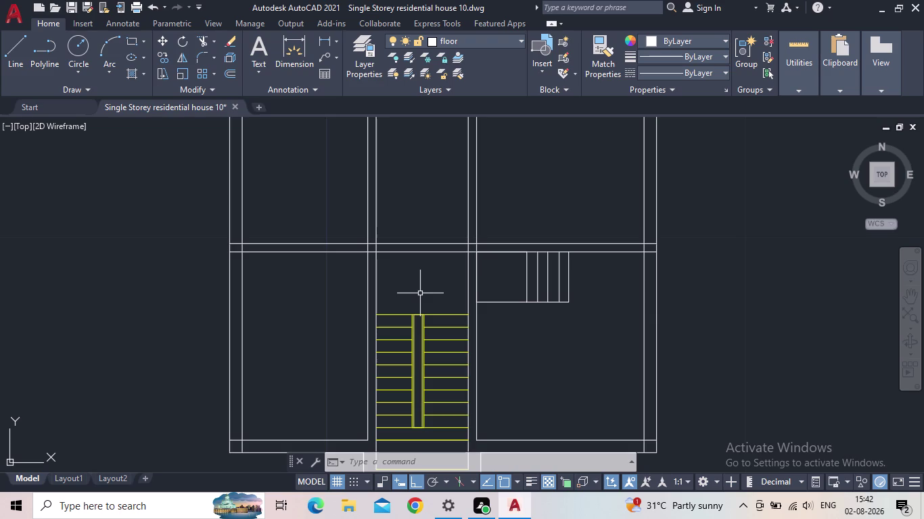
middle_drag(616, 330, 572, 342)
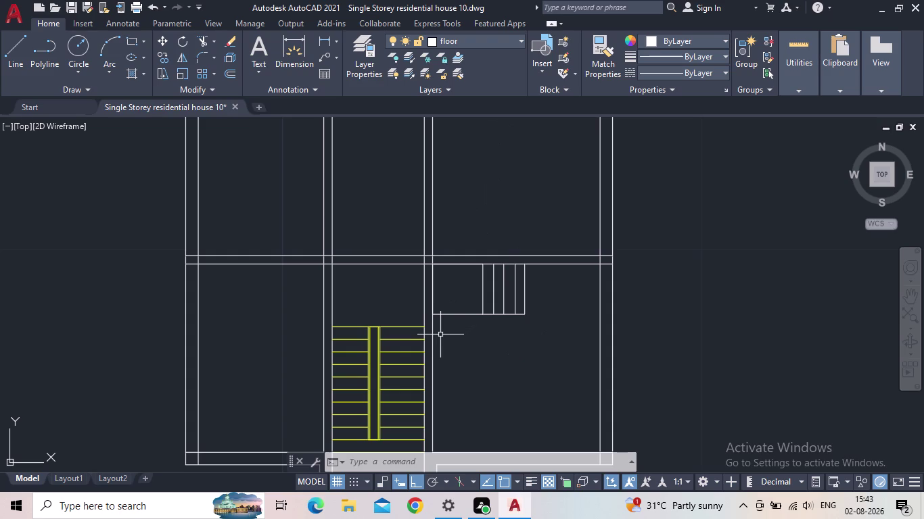
scroll(down, 3)
middle_drag(512, 336, 471, 335)
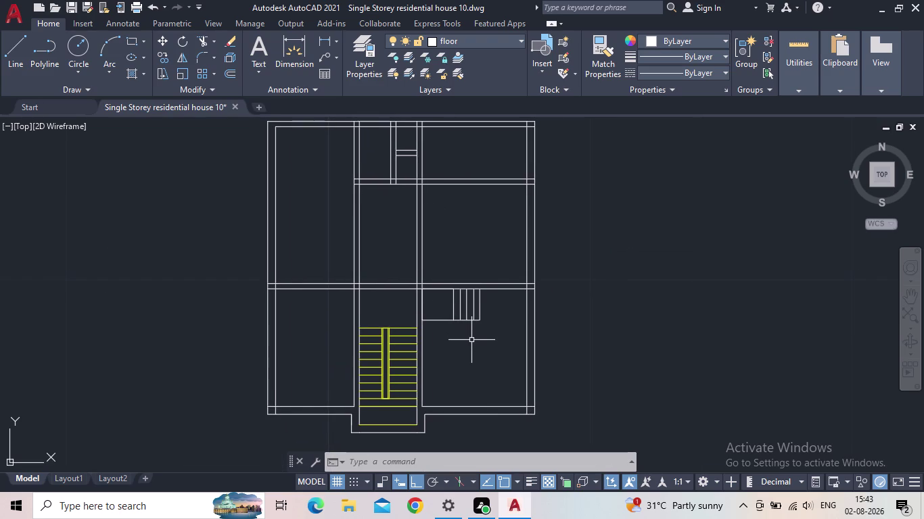
middle_drag(473, 340, 443, 379)
scroll(up, 3)
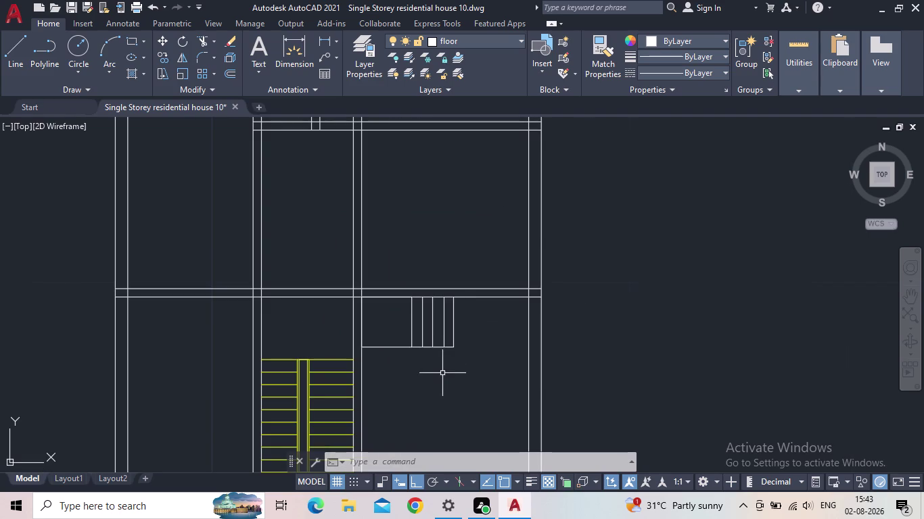
middle_drag(438, 378, 454, 333)
middle_drag(456, 350, 453, 300)
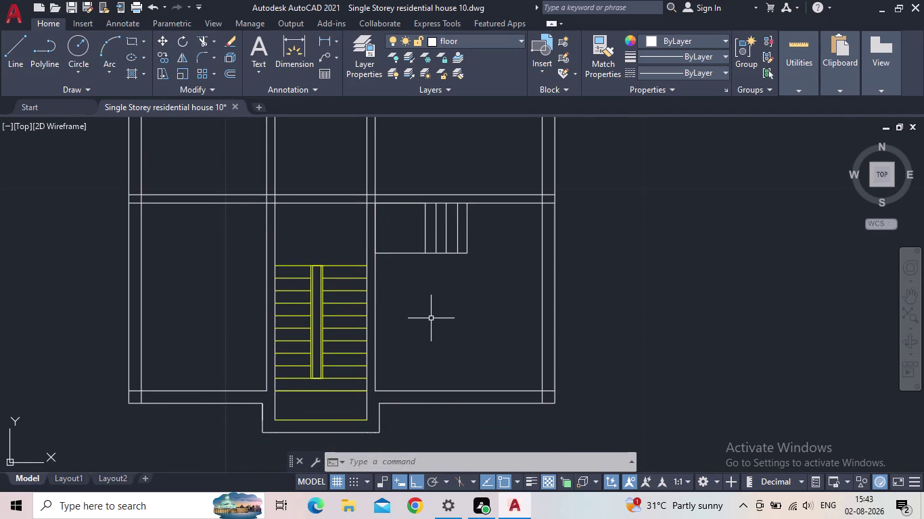
middle_drag(427, 326, 512, 353)
middle_drag(508, 328, 463, 348)
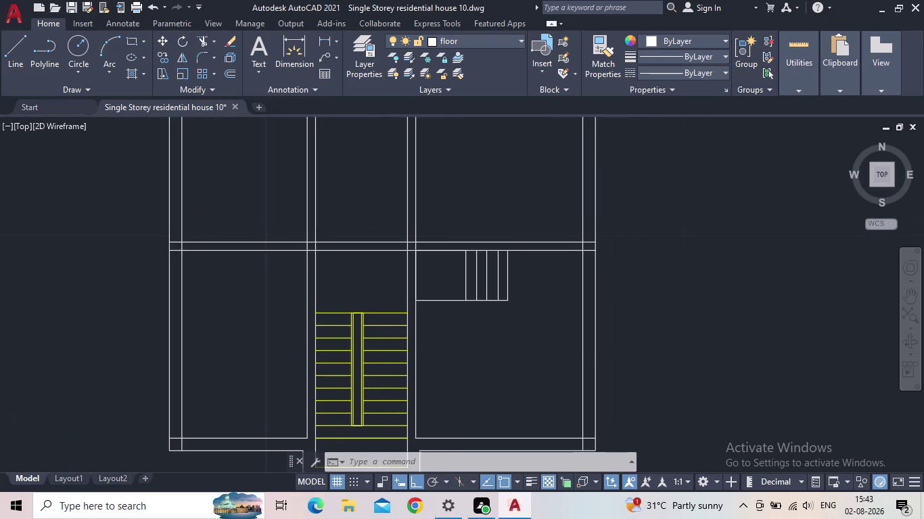
scroll(down, 3)
middle_drag(405, 268, 448, 311)
scroll(up, 3)
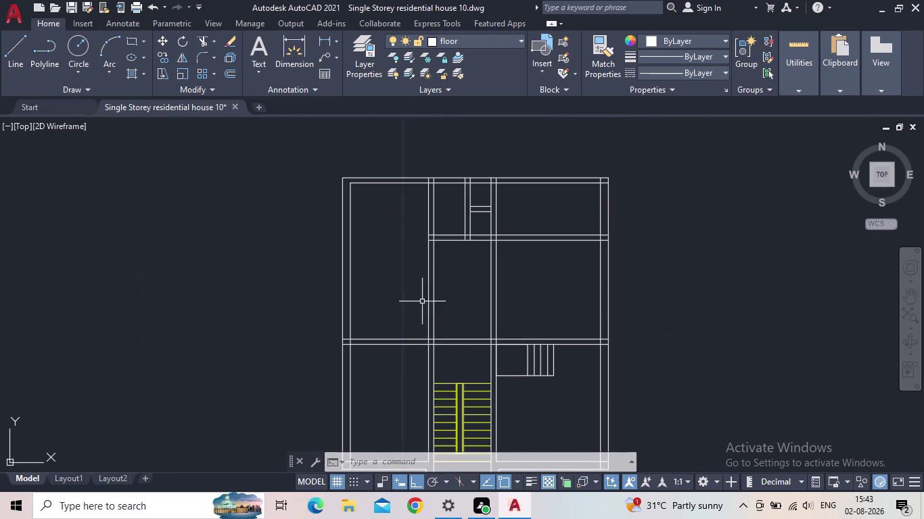
middle_drag(404, 297, 440, 330)
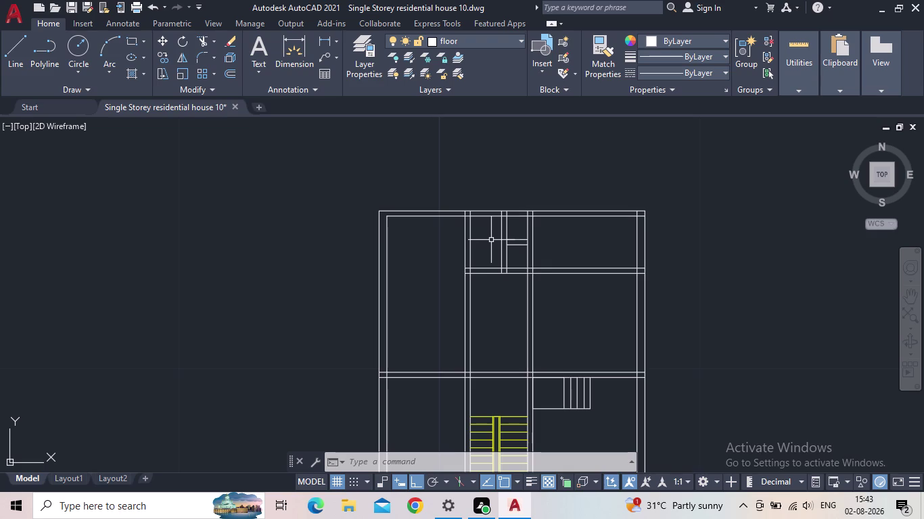
scroll(down, 3)
middle_drag(443, 270, 375, 287)
scroll(up, 3)
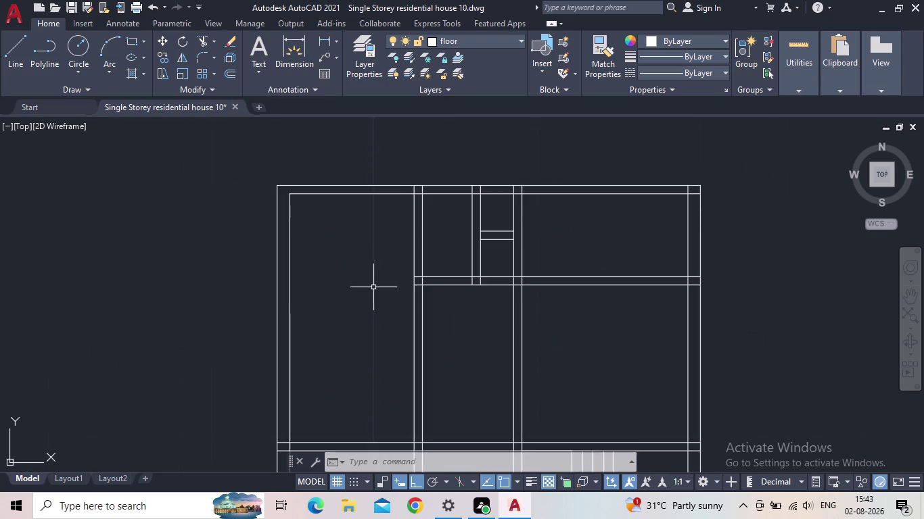
middle_drag(374, 294, 428, 253)
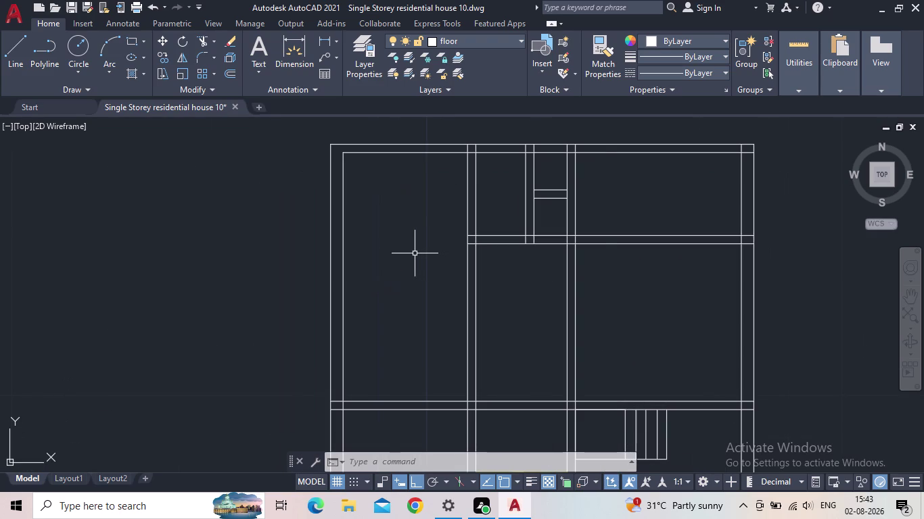
middle_drag(416, 266, 463, 292)
middle_drag(455, 295, 438, 271)
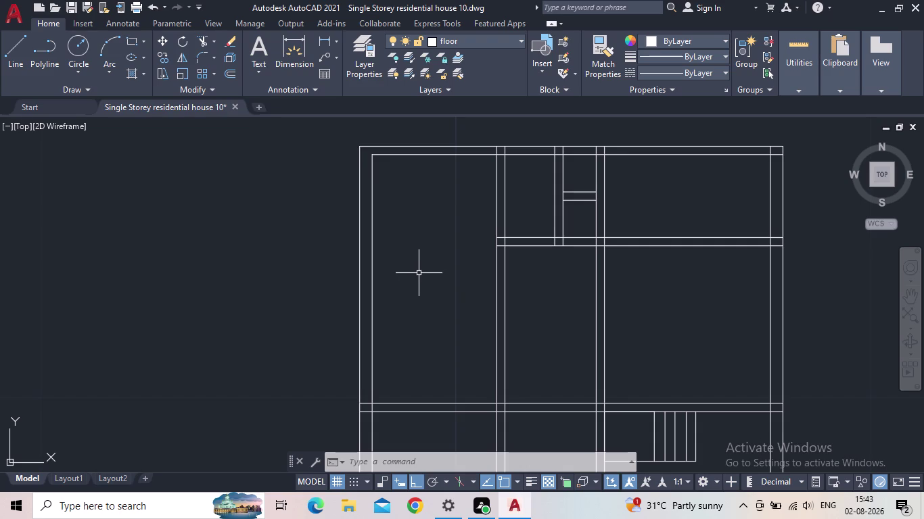
middle_drag(424, 304, 359, 304)
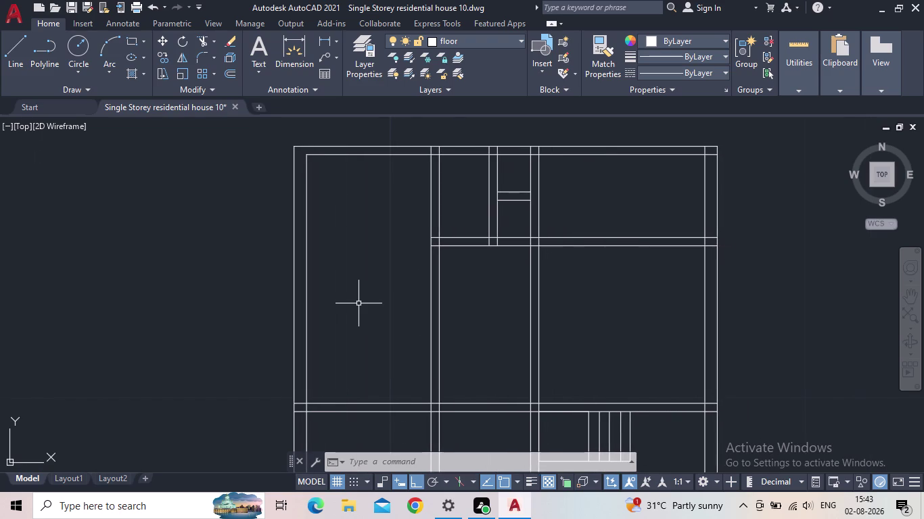
middle_drag(369, 311, 340, 305)
scroll(down, 3)
middle_drag(336, 303, 302, 323)
scroll(up, 3)
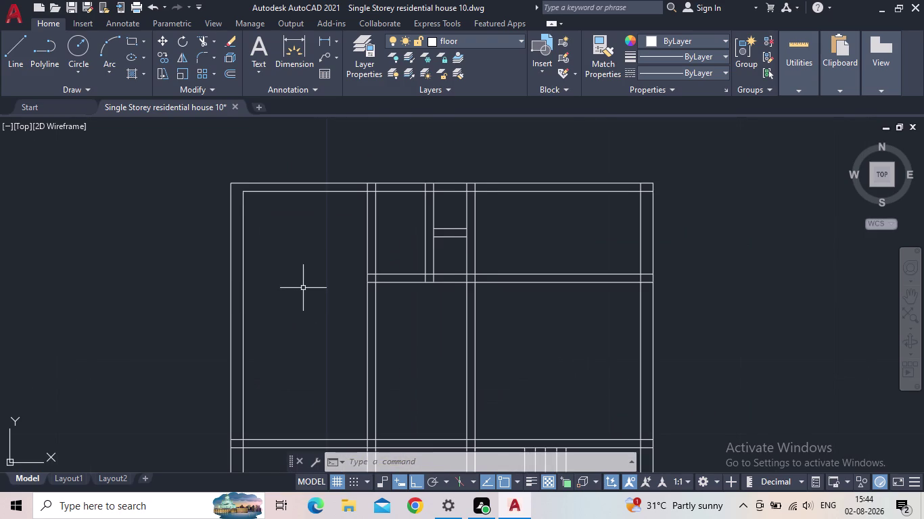
middle_drag(304, 288, 323, 294)
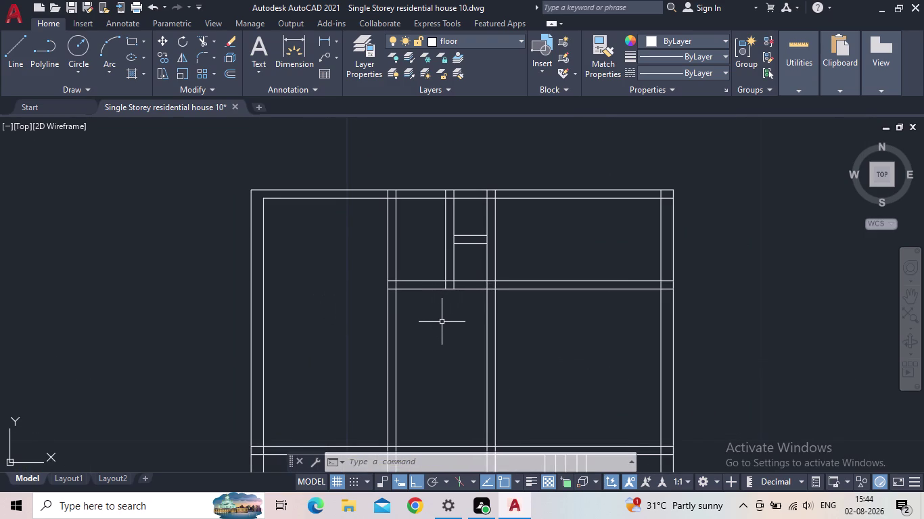
middle_drag(430, 318, 385, 300)
scroll(down, 3)
middle_drag(379, 317, 335, 299)
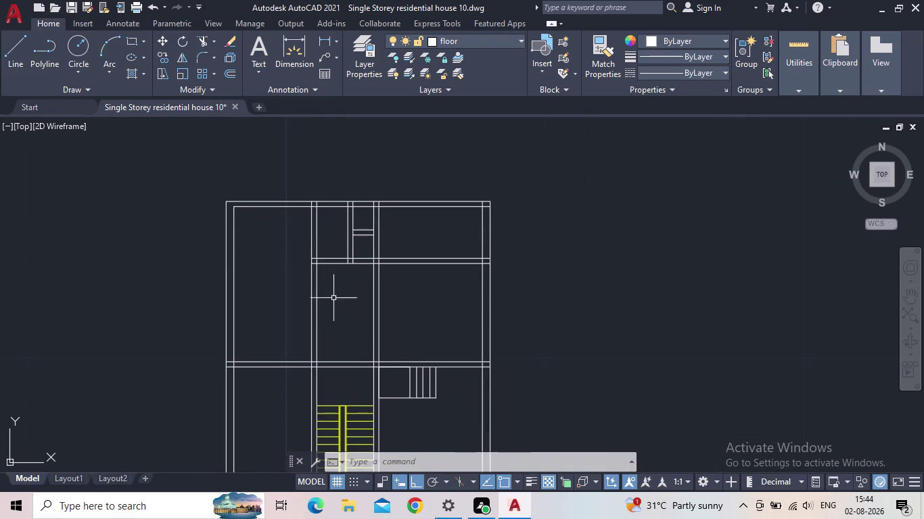
scroll(up, 3)
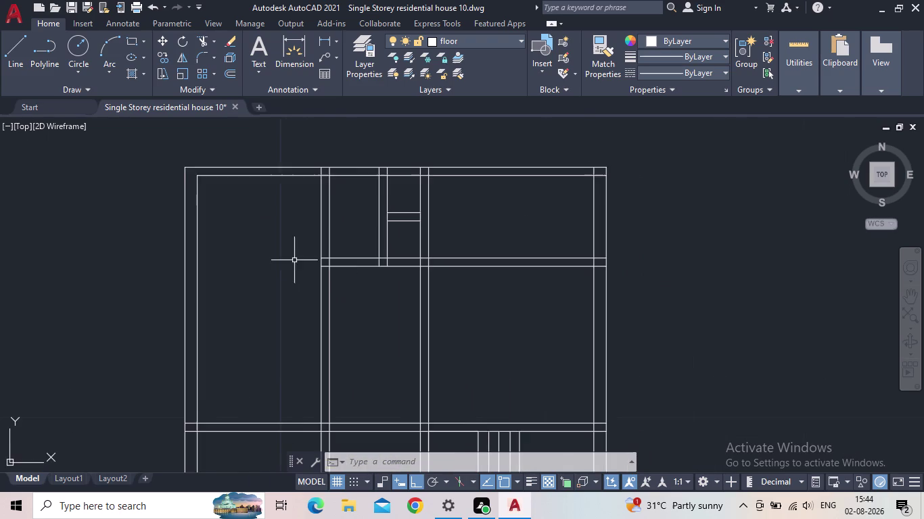
middle_drag(298, 269, 321, 279)
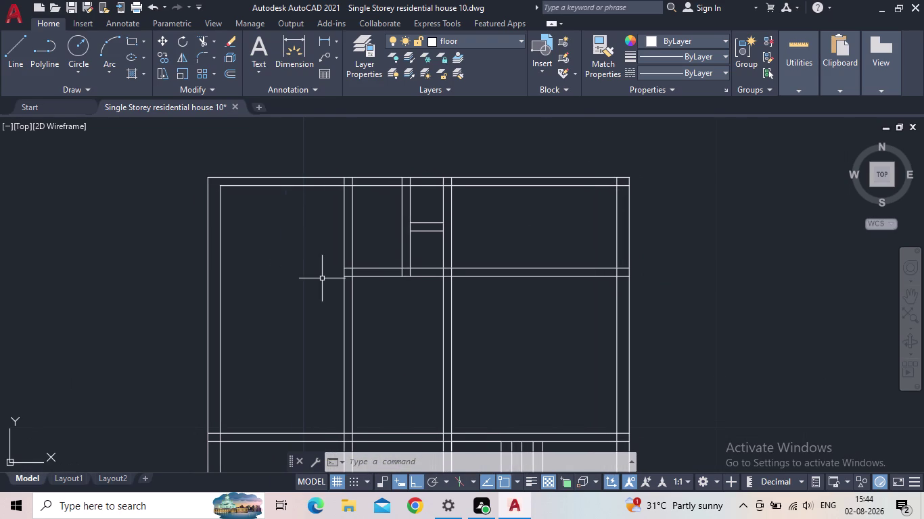
scroll(up, 3)
scroll(down, 3)
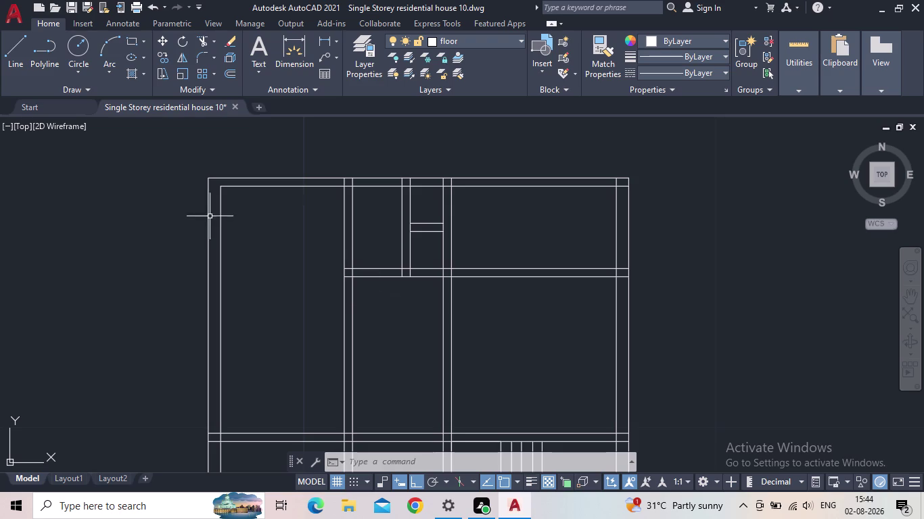
Start a linear dimension, picking two points across the upper wall.
click(327, 41)
scroll(up, 3)
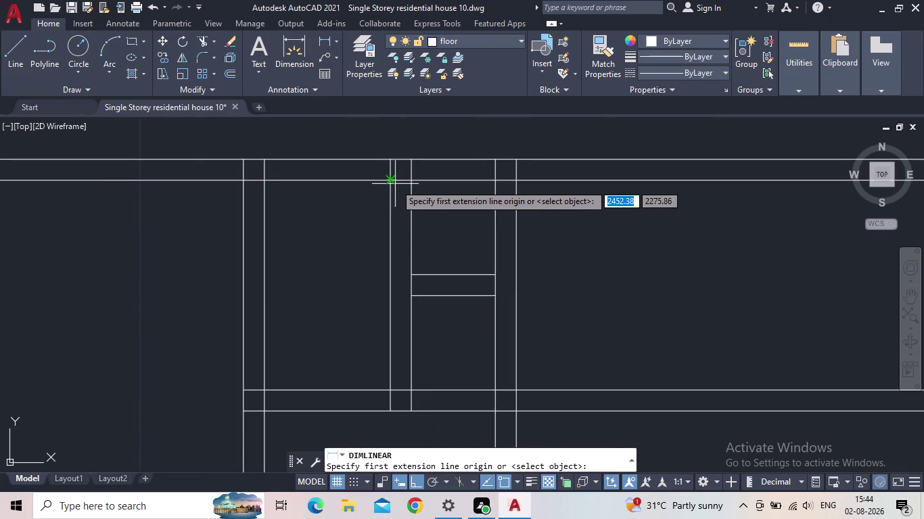
click(389, 181)
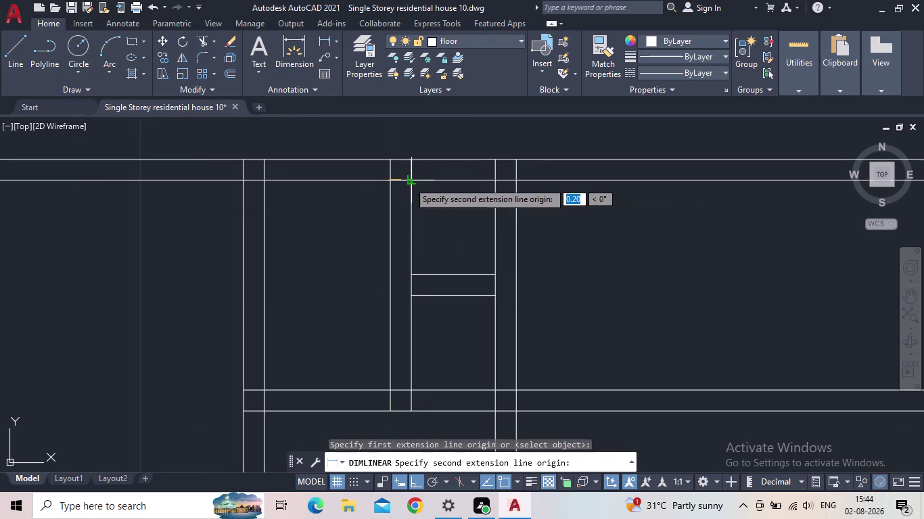
click(408, 182)
scroll(down, 3)
scroll(down, 3)
middle_drag(398, 204, 398, 224)
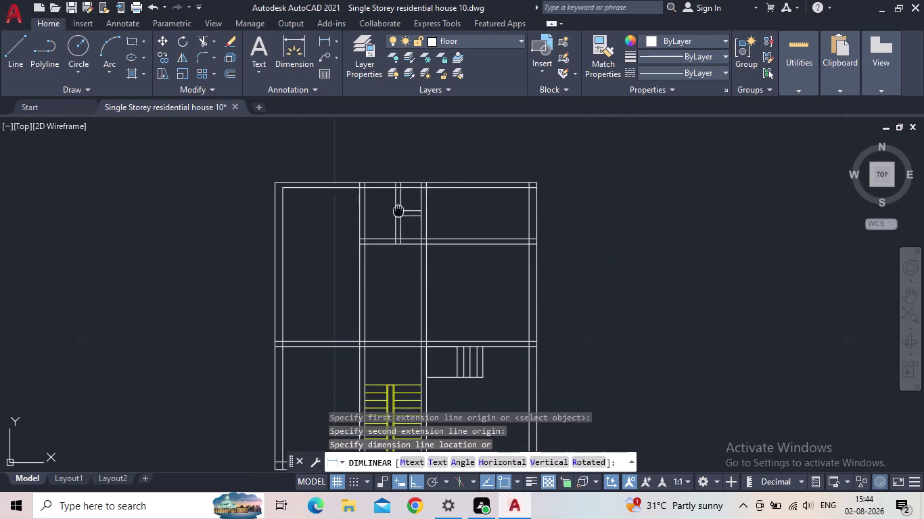
middle_drag(398, 224, 398, 241)
Cancel the dimension and pan and zoom until the whole plan shows.
key(Escape)
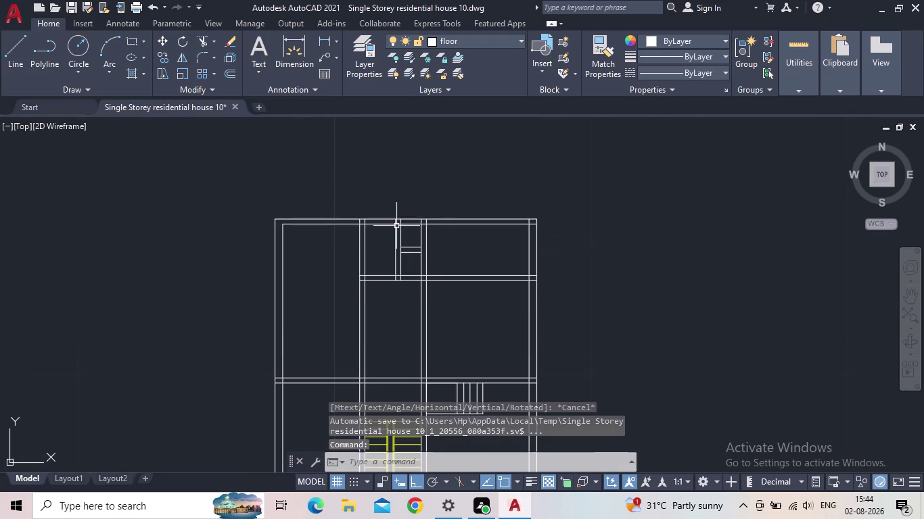
middle_drag(394, 249, 424, 236)
middle_drag(432, 282, 440, 262)
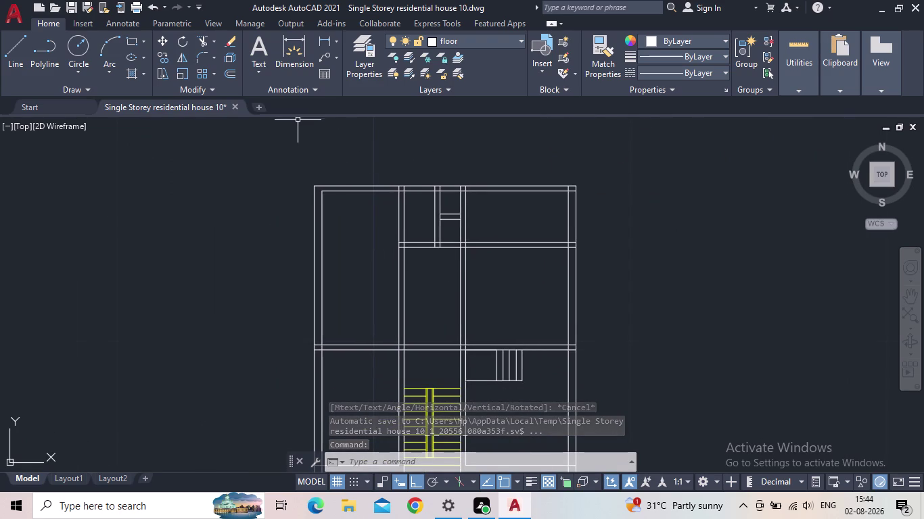
scroll(down, 3)
middle_click(310, 175)
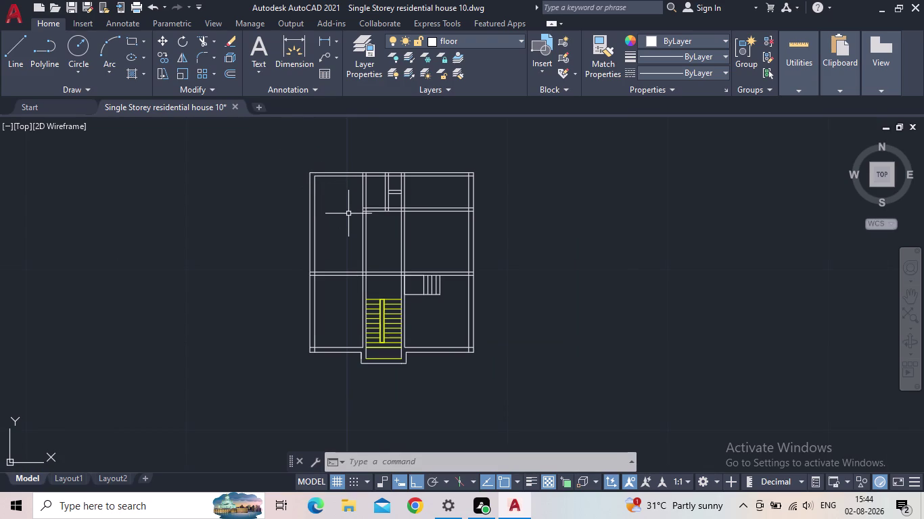
middle_drag(347, 223, 386, 219)
middle_drag(390, 284, 391, 241)
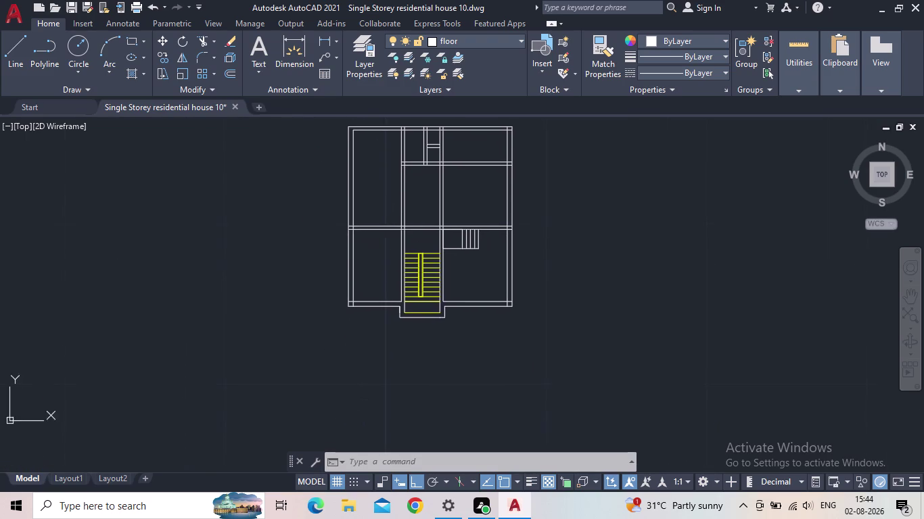
Trim the overlapping wall lines on the left side of the entrance porch with TR.
scroll(up, 3)
key(t)
key(r)
key(Return)
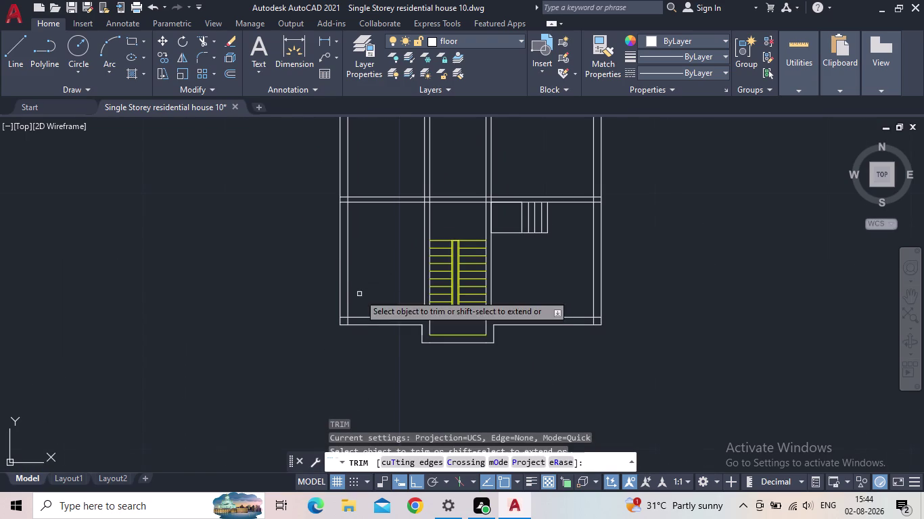
scroll(up, 3)
click(351, 310)
click(320, 301)
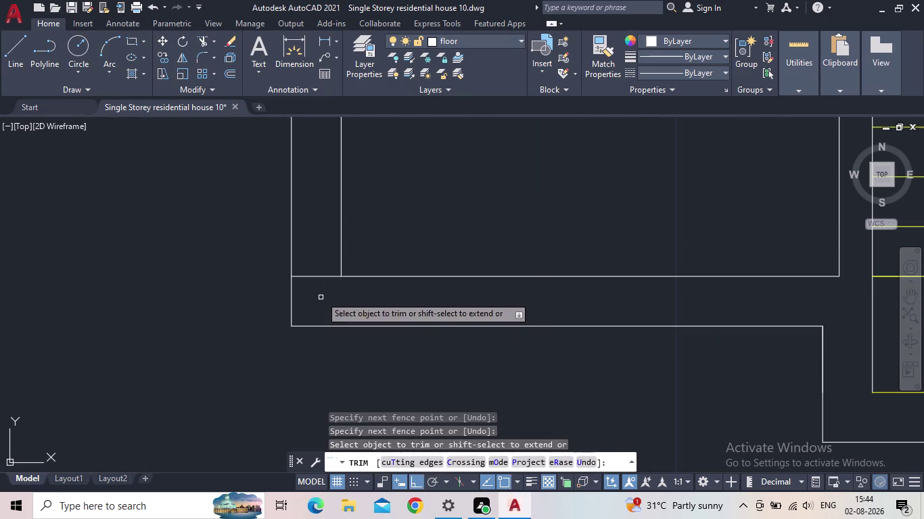
drag(321, 296, 319, 288)
click(314, 260)
scroll(down, 3)
scroll(down, 3)
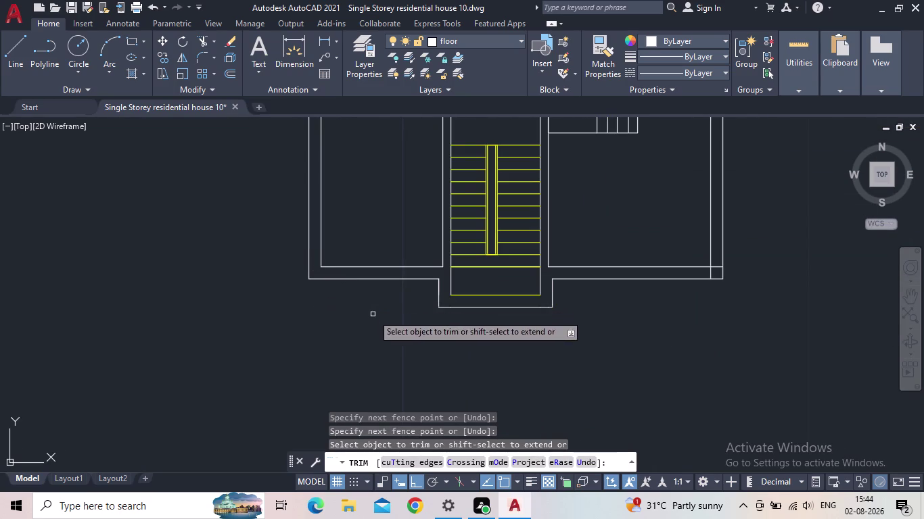
Trim the leftover wall segments at the porch's right corner and end TRIM.
middle_drag(373, 314, 286, 347)
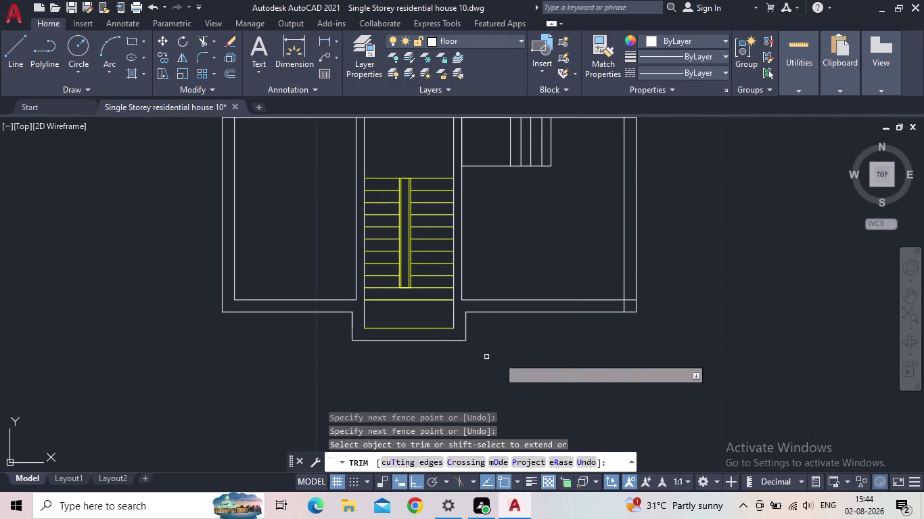
scroll(up, 3)
click(612, 323)
double_click(627, 318)
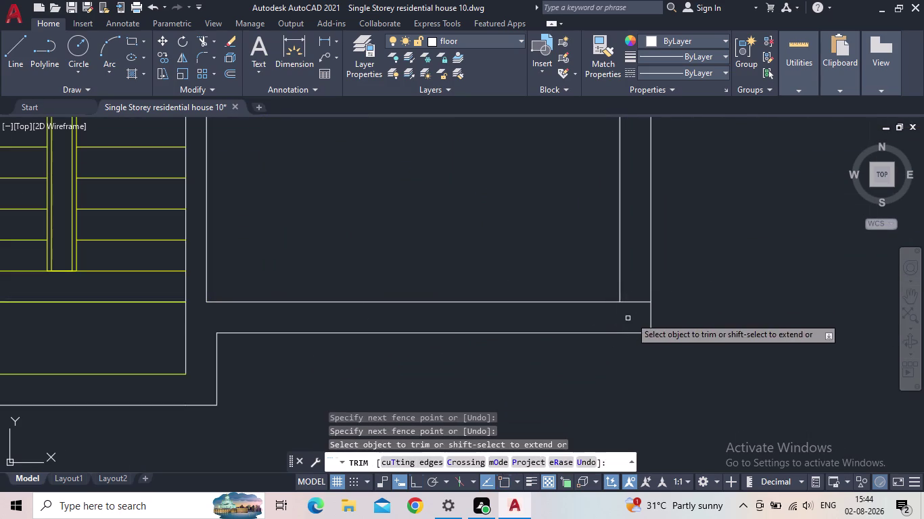
click(637, 298)
scroll(down, 3)
middle_drag(604, 325, 628, 400)
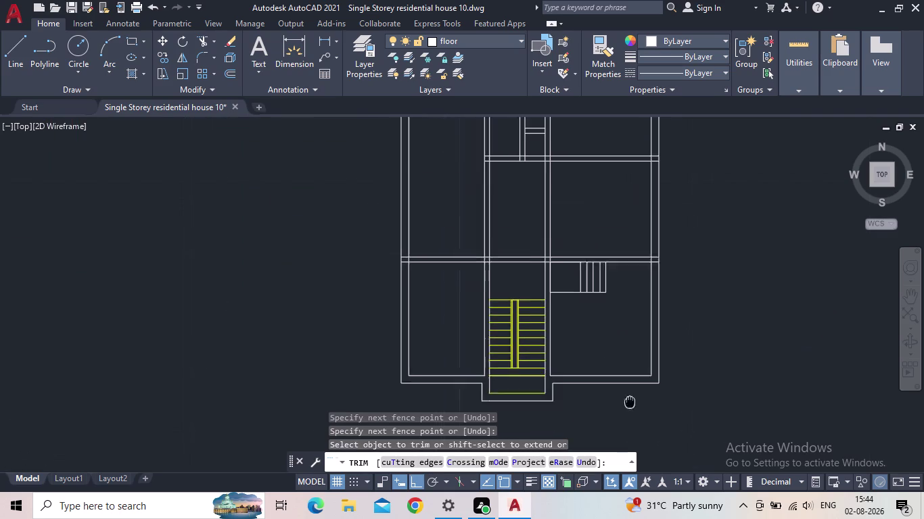
middle_drag(628, 400, 632, 411)
middle_drag(592, 333, 635, 397)
scroll(down, 3)
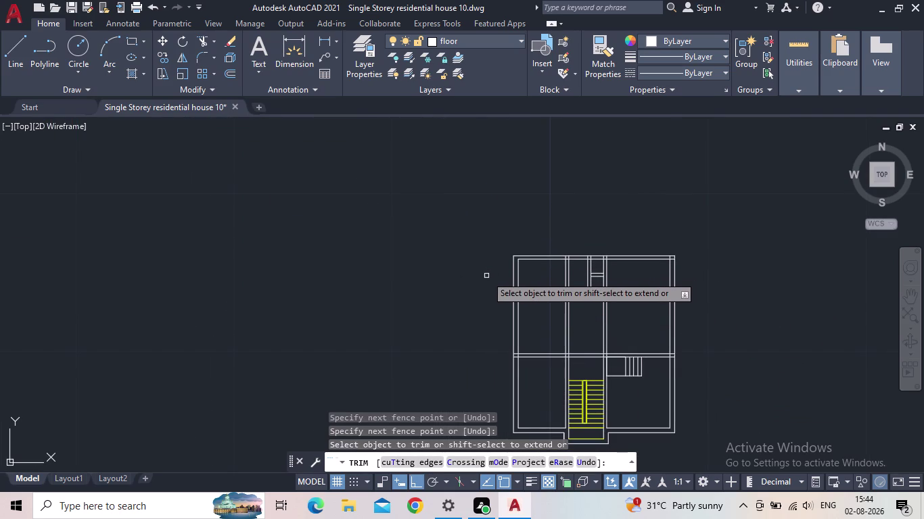
key(Escape)
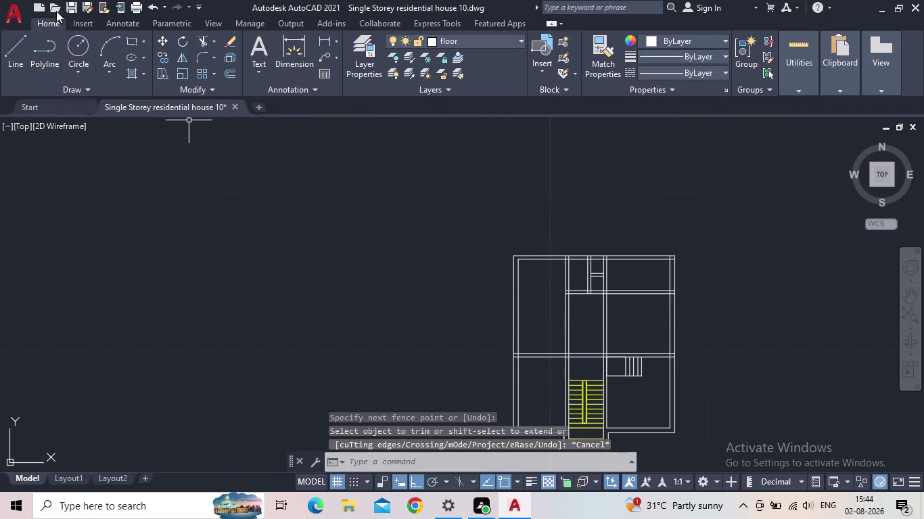
click(71, 0)
middle_drag(524, 305, 427, 237)
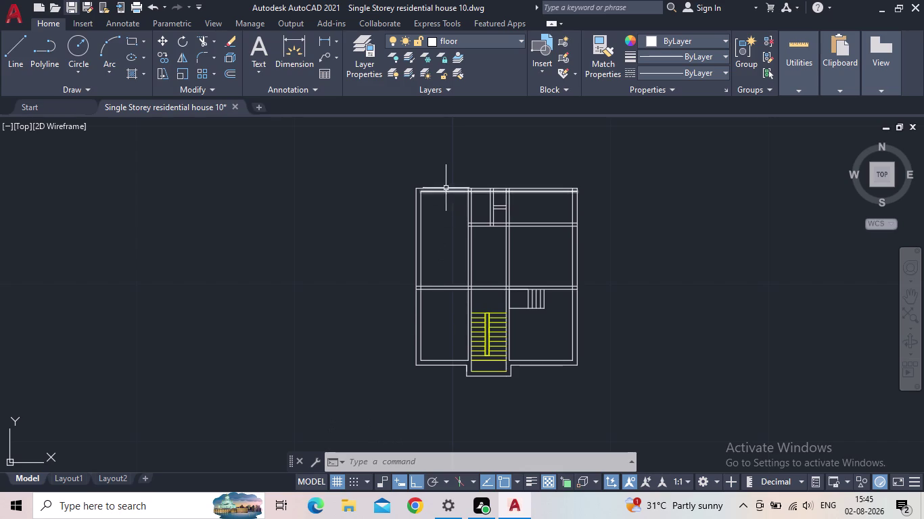
scroll(up, 3)
scroll(up, 3)
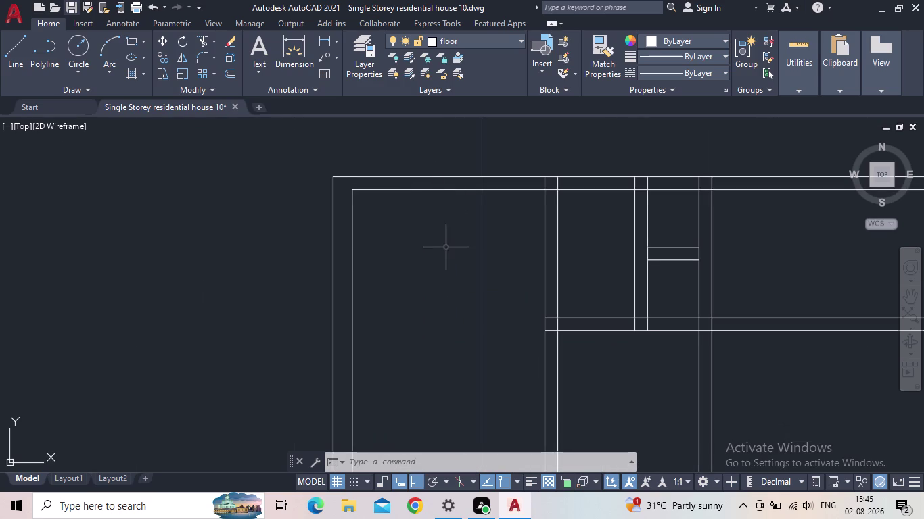
middle_click(446, 251)
scroll(down, 3)
middle_drag(453, 248, 428, 182)
scroll(down, 3)
middle_drag(433, 211, 438, 229)
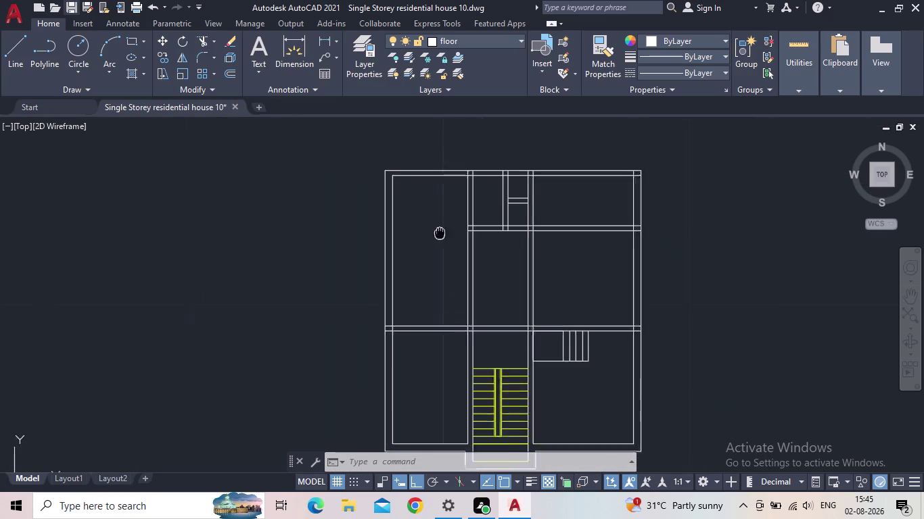
middle_drag(437, 229, 448, 243)
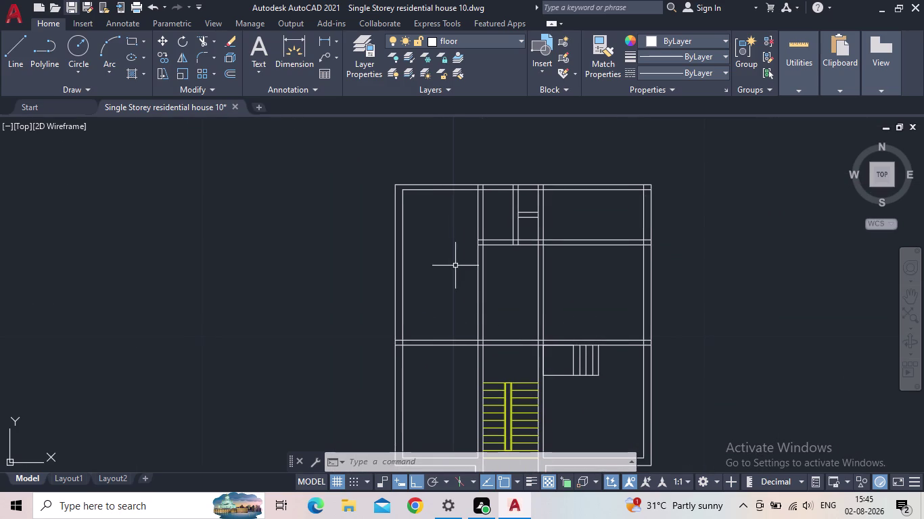
middle_drag(468, 303, 447, 264)
scroll(down, 3)
middle_click(439, 263)
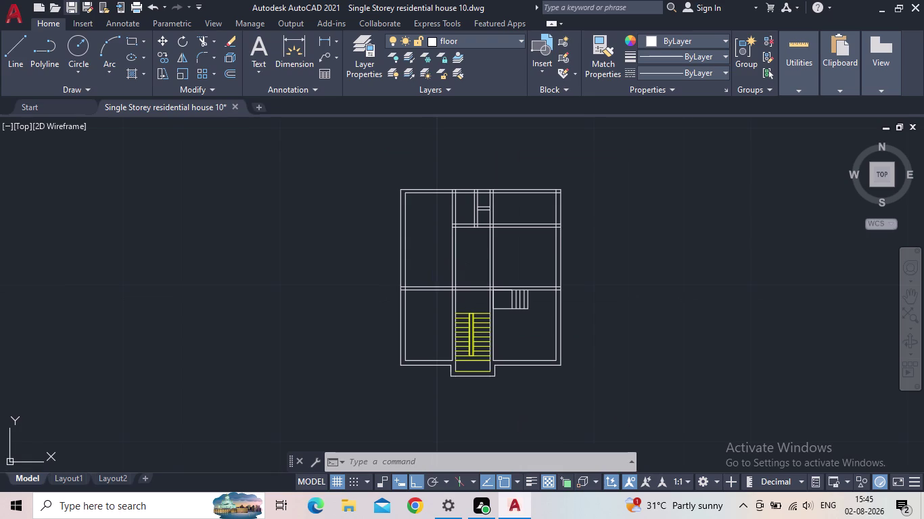
scroll(up, 3)
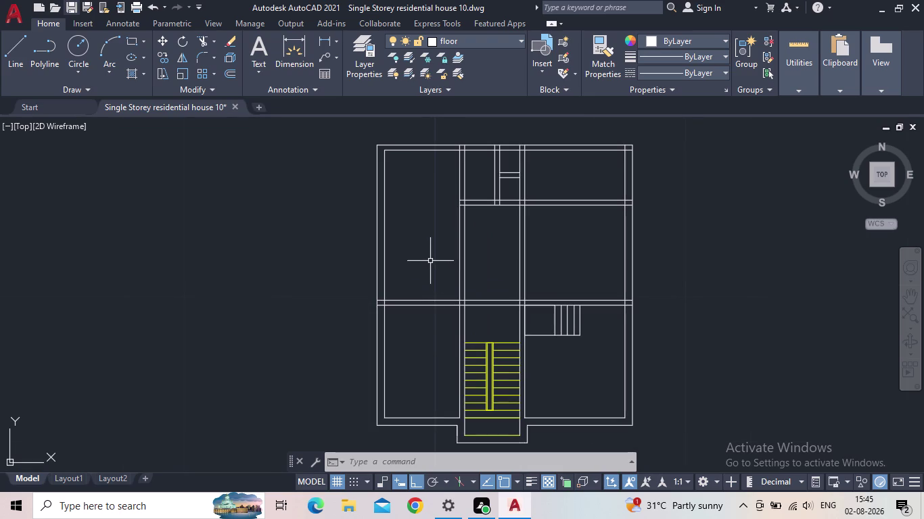
middle_drag(484, 219, 480, 252)
scroll(up, 3)
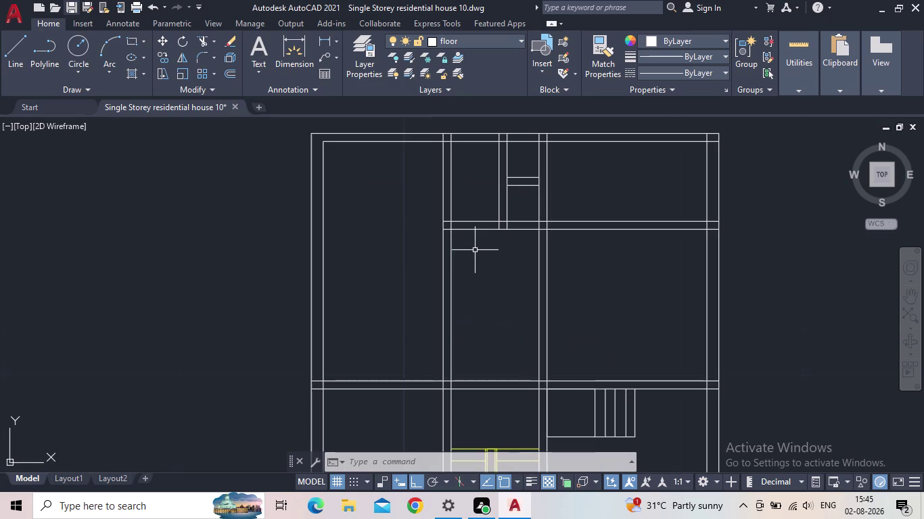
scroll(down, 3)
middle_drag(474, 252, 462, 239)
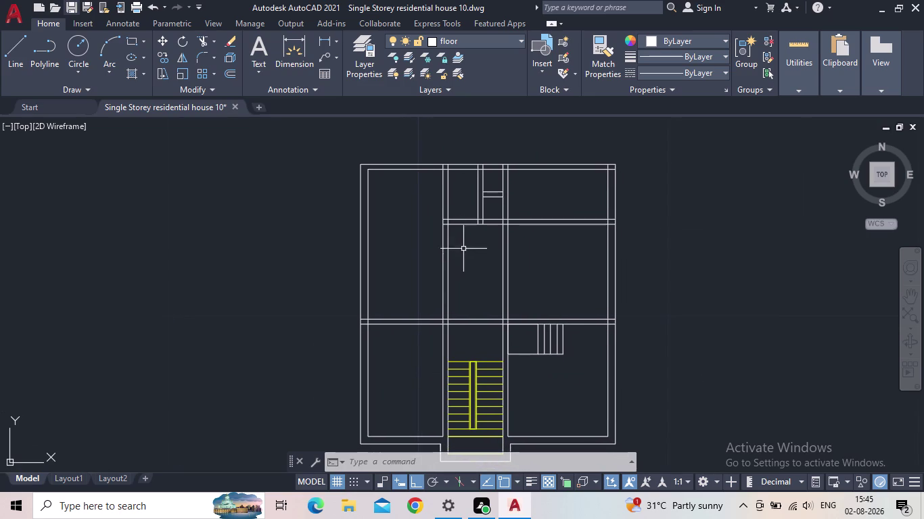
middle_drag(472, 281, 475, 259)
middle_drag(482, 264, 484, 239)
scroll(down, 3)
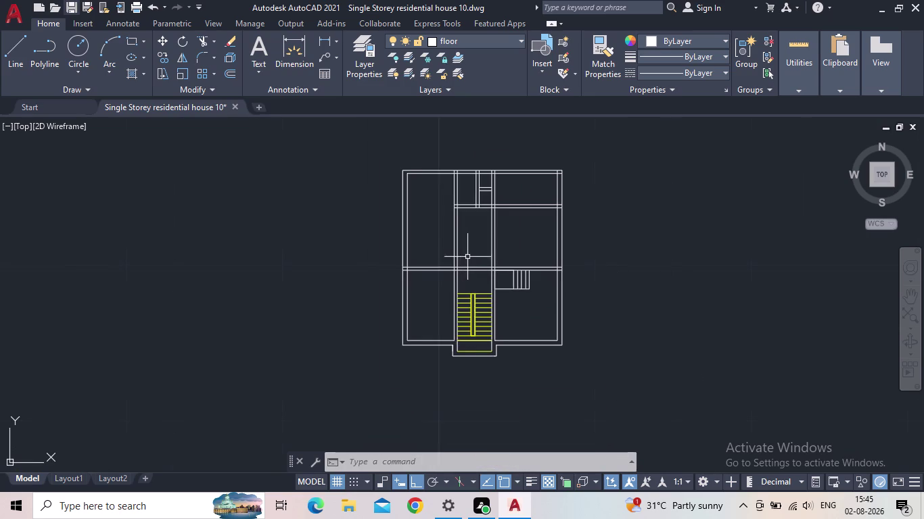
middle_drag(468, 257, 416, 256)
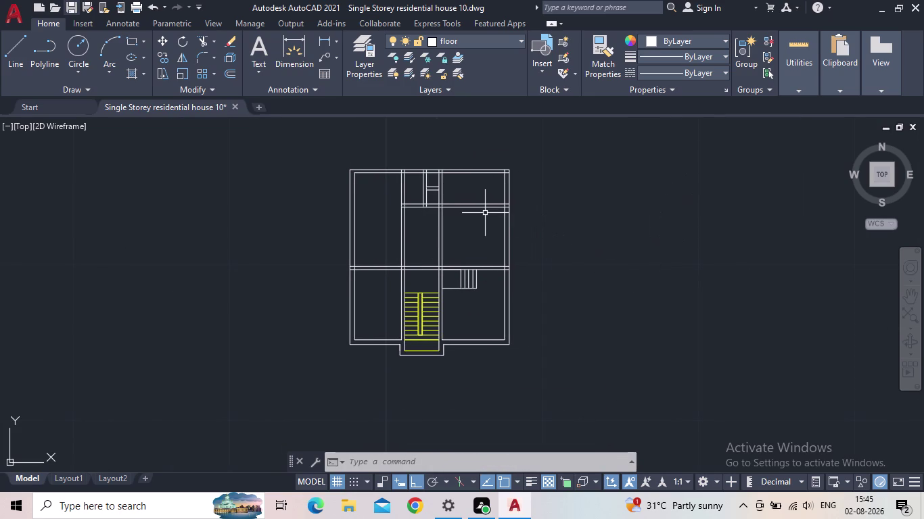
scroll(up, 3)
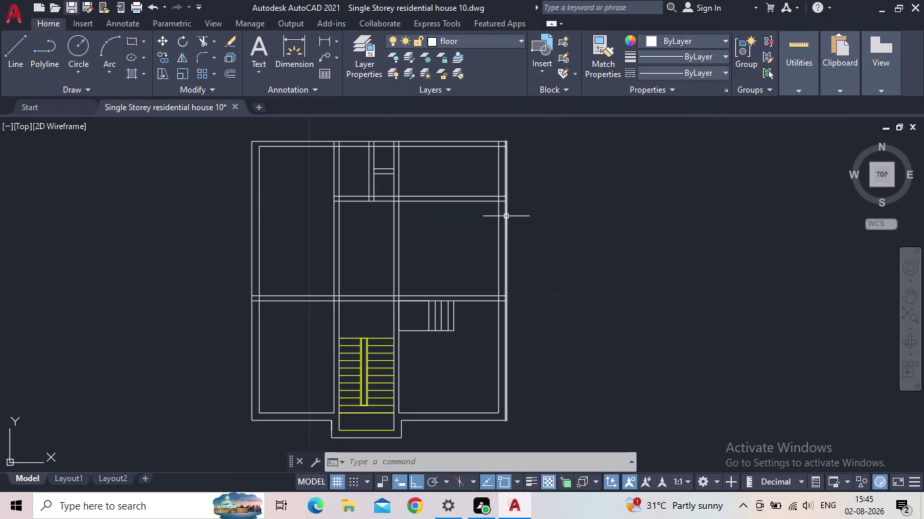
middle_drag(454, 226, 439, 249)
Trim the wall lines at the upper junction and the right-side junction with TR.
text(tr)
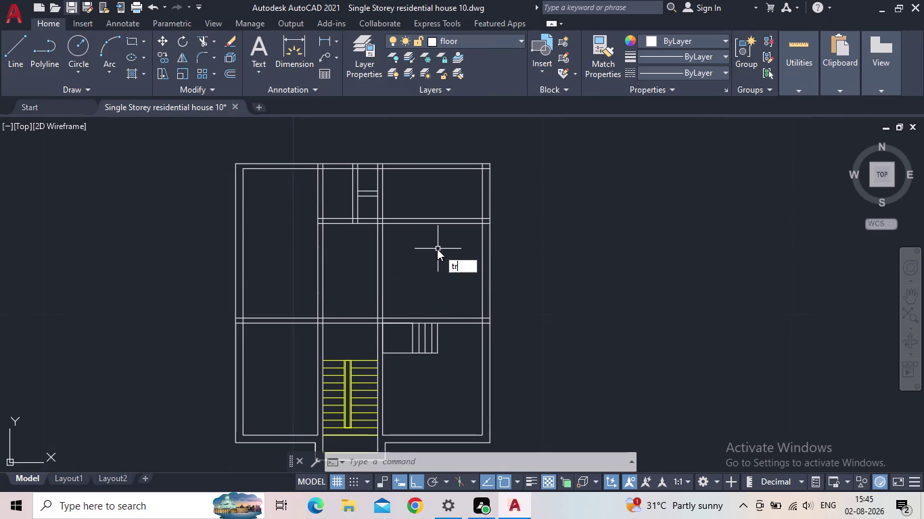
key(space)
drag(440, 244, 432, 226)
click(421, 208)
click(423, 217)
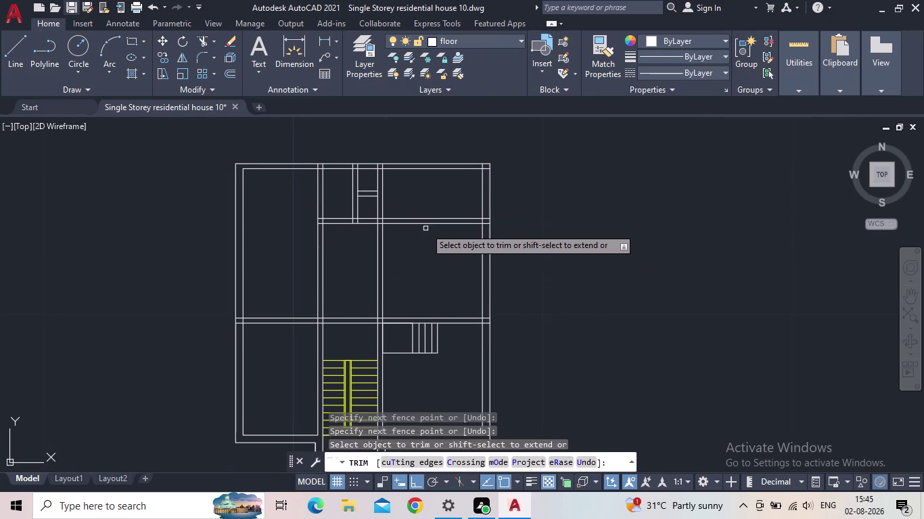
drag(430, 246, 422, 211)
scroll(up, 3)
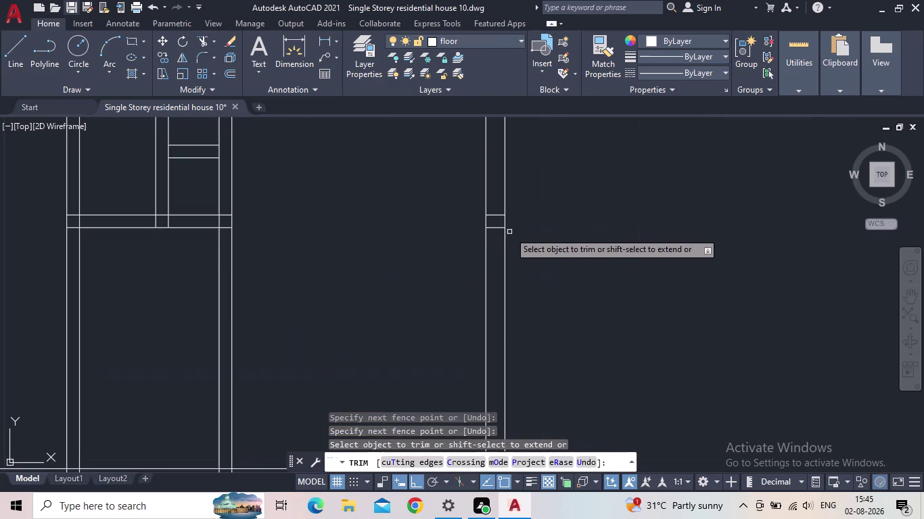
click(496, 237)
click(495, 212)
scroll(down, 3)
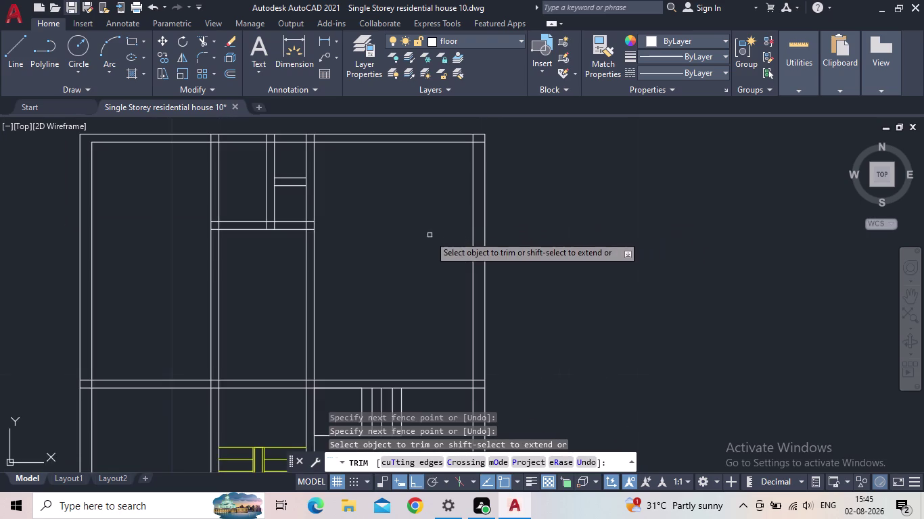
Trim the crossing wall lines in the upper right room at the right wall.
middle_drag(374, 240, 462, 237)
middle_drag(476, 275, 429, 181)
scroll(up, 3)
click(524, 289)
click(525, 262)
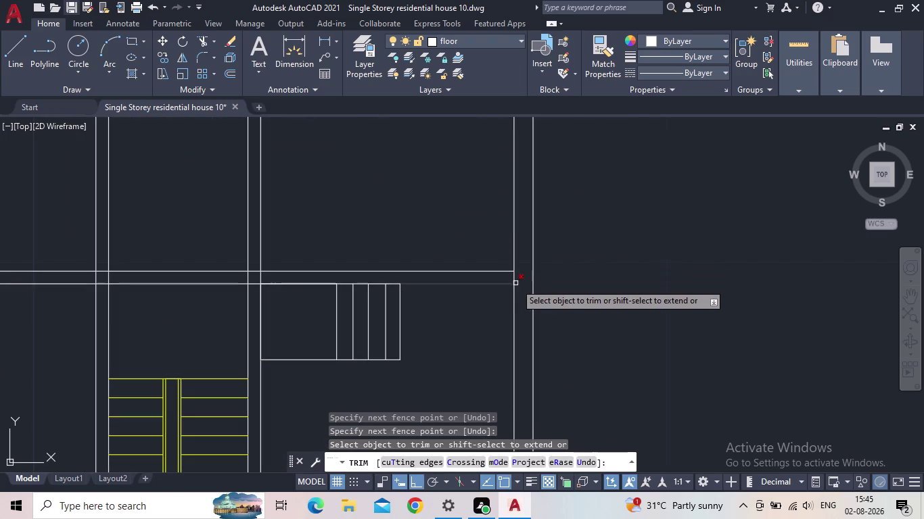
scroll(up, 3)
click(522, 269)
click(493, 262)
scroll(down, 3)
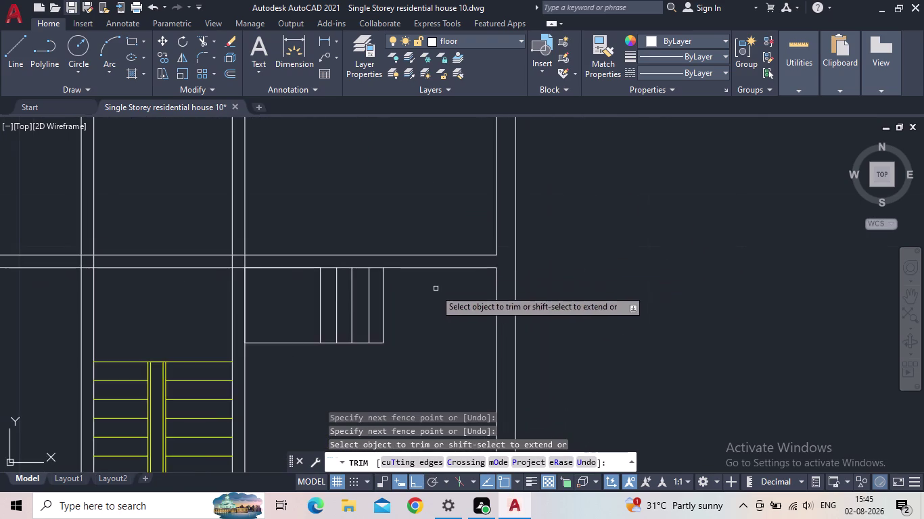
End the trim, recentre the floor plan, and save the drawing.
scroll(down, 3)
middle_drag(438, 301, 493, 376)
scroll(down, 3)
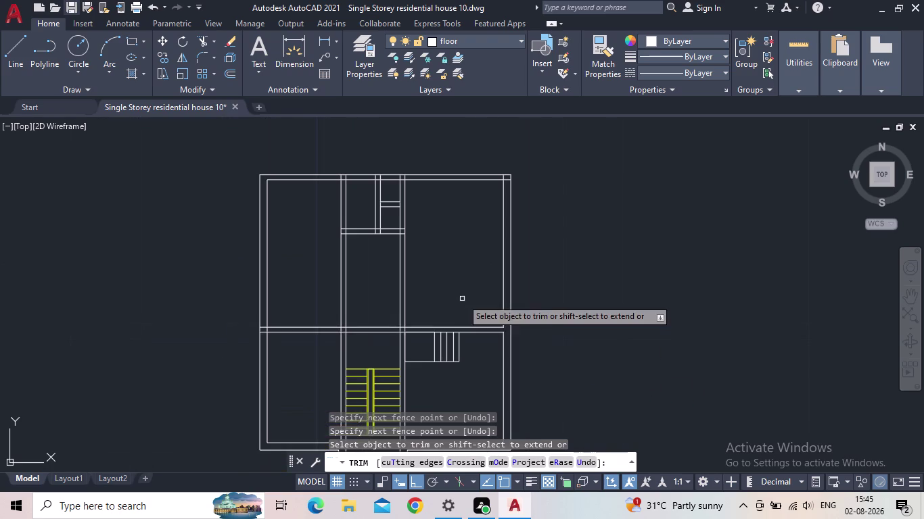
middle_drag(461, 298, 460, 309)
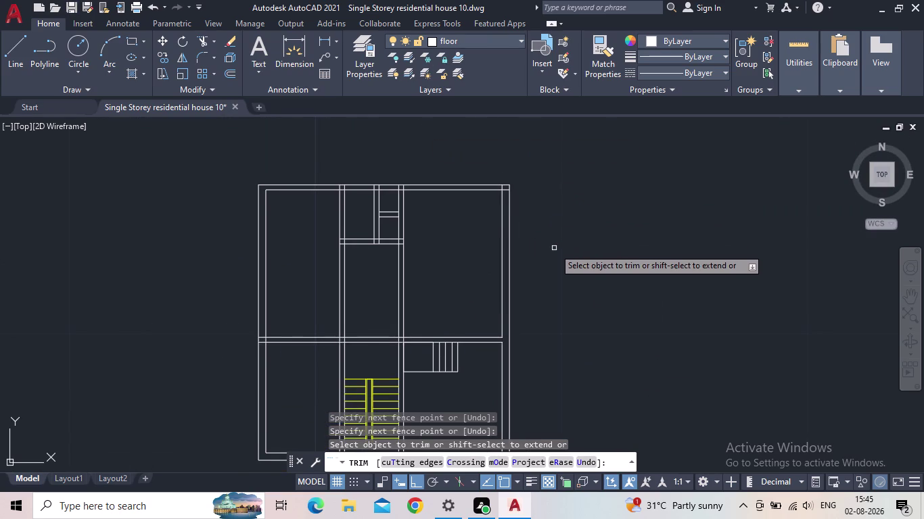
key(Escape)
middle_drag(548, 249, 547, 239)
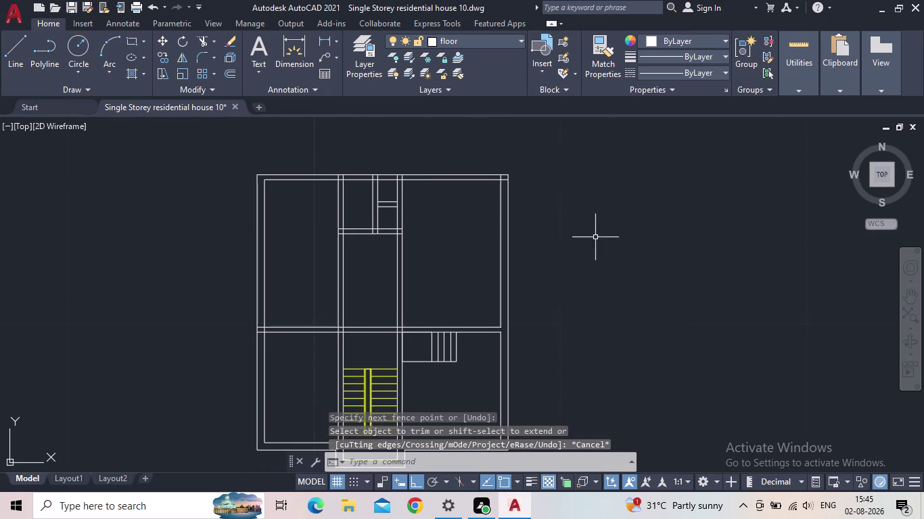
click(74, 7)
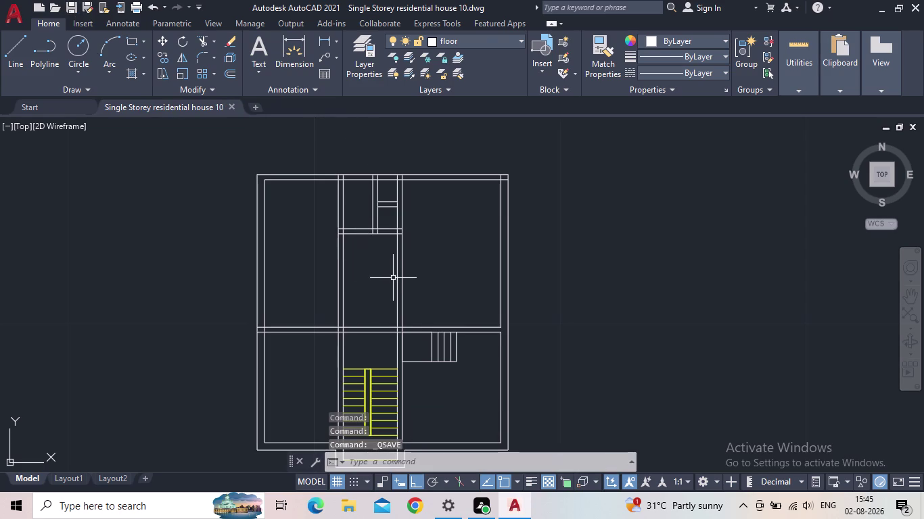
Reframe the saved plan with pans and zooms, then start a linear dimension.
middle_drag(423, 264, 464, 241)
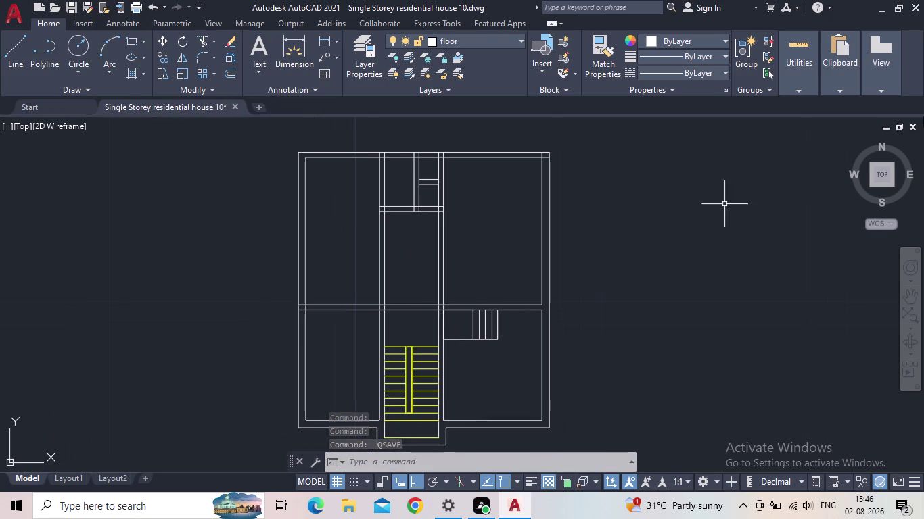
middle_drag(672, 295, 681, 241)
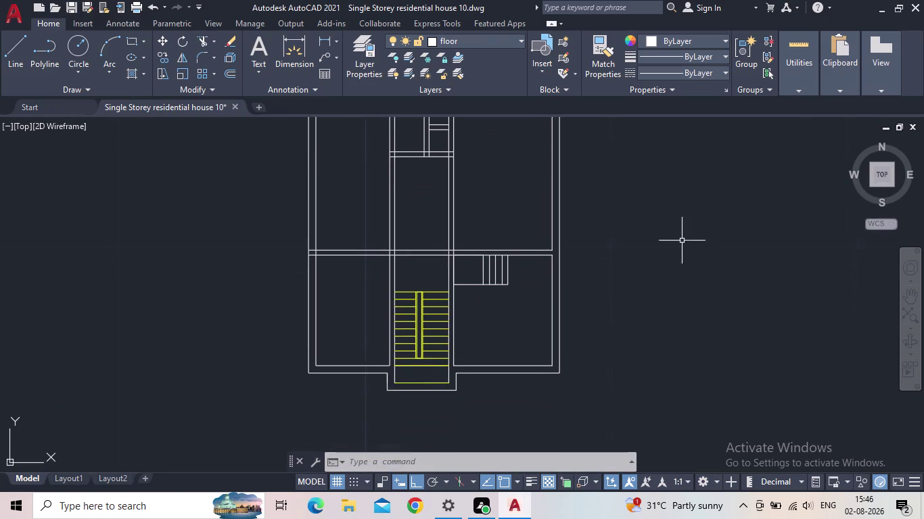
scroll(down, 3)
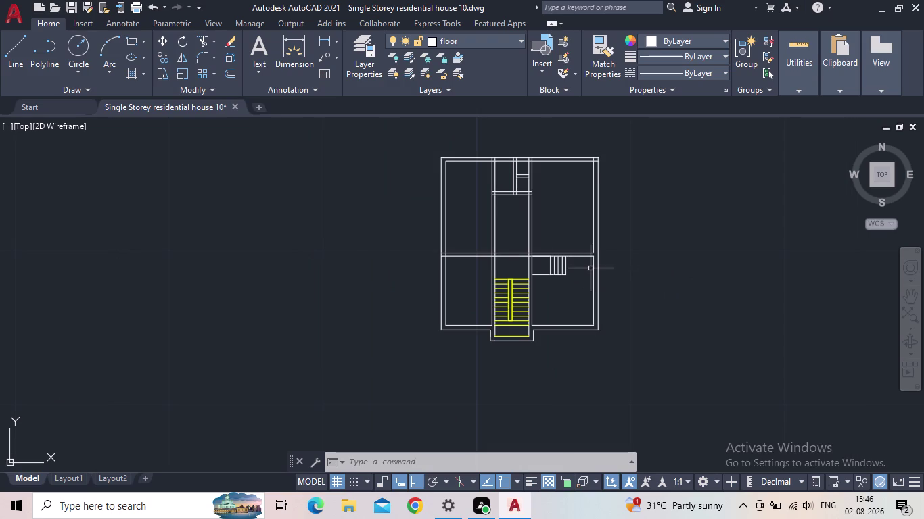
middle_drag(623, 270, 576, 297)
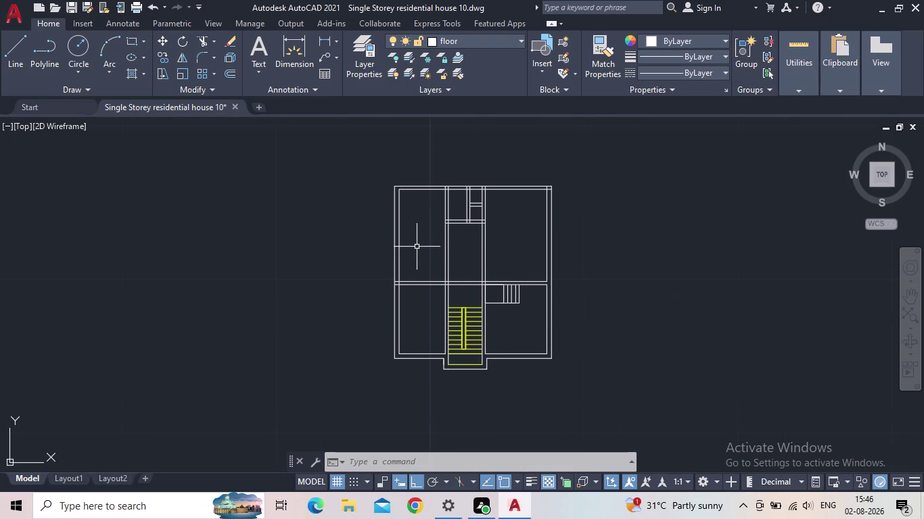
scroll(up, 3)
middle_drag(420, 248, 417, 276)
middle_click(417, 277)
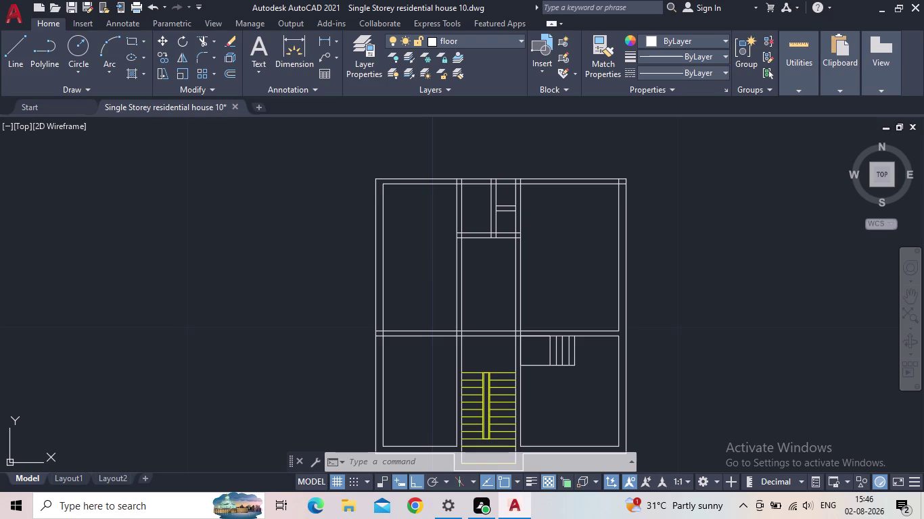
middle_drag(429, 276, 438, 244)
middle_click(437, 244)
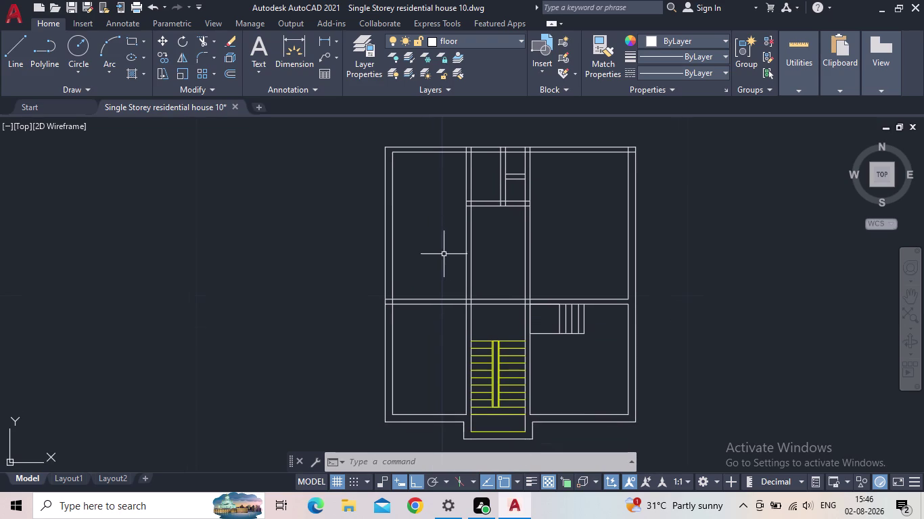
click(321, 37)
scroll(up, 3)
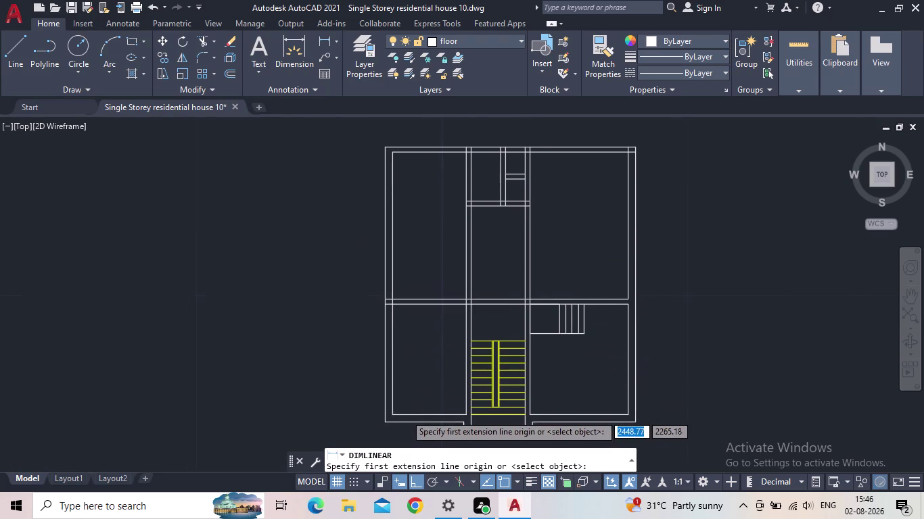
click(388, 414)
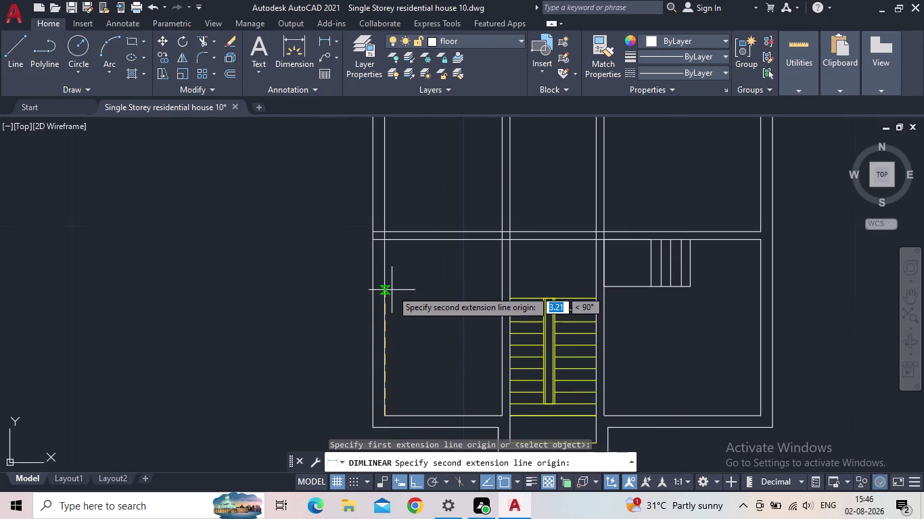
click(386, 243)
scroll(down, 3)
key(Escape)
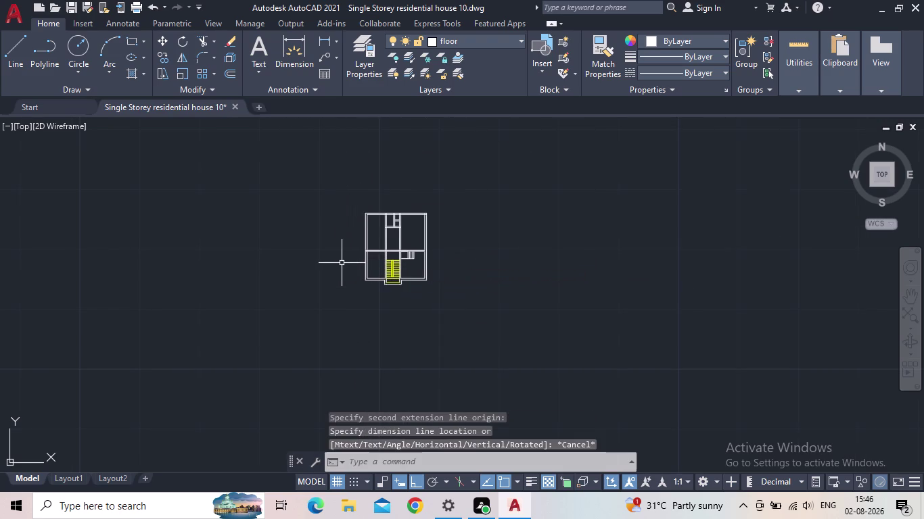
middle_drag(343, 275, 369, 261)
scroll(down, 3)
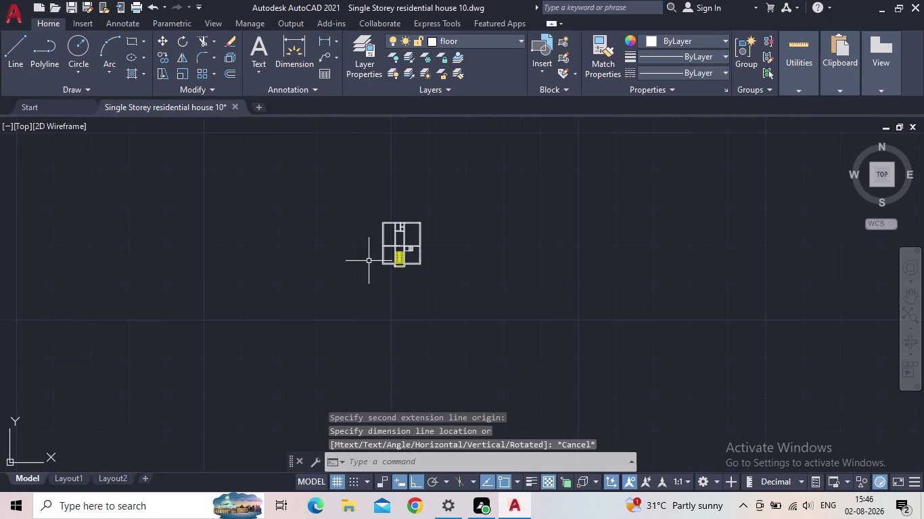
scroll(up, 3)
scroll(up, 3)
middle_drag(385, 246, 388, 264)
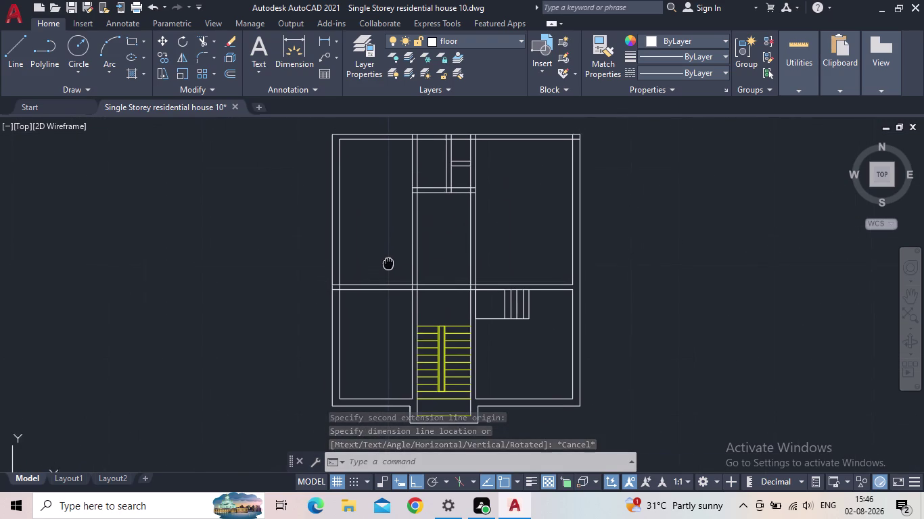
middle_drag(388, 264, 388, 270)
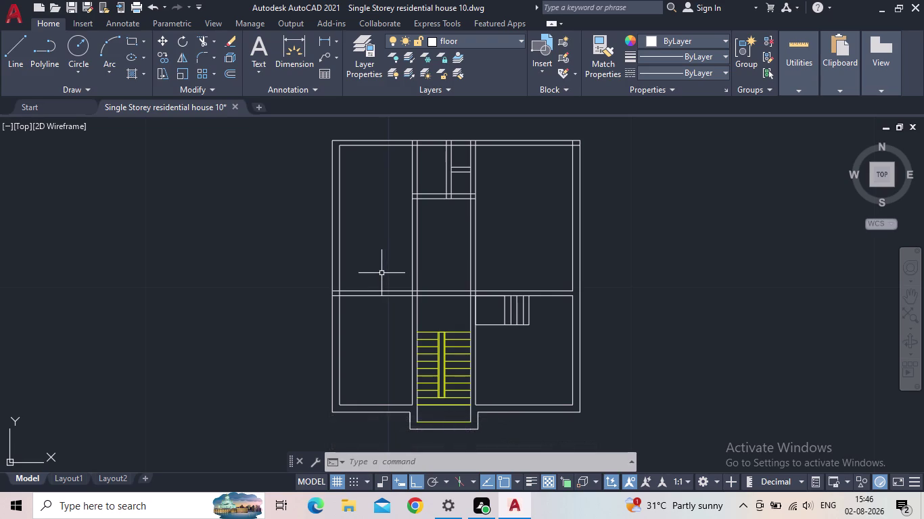
middle_drag(382, 273, 312, 254)
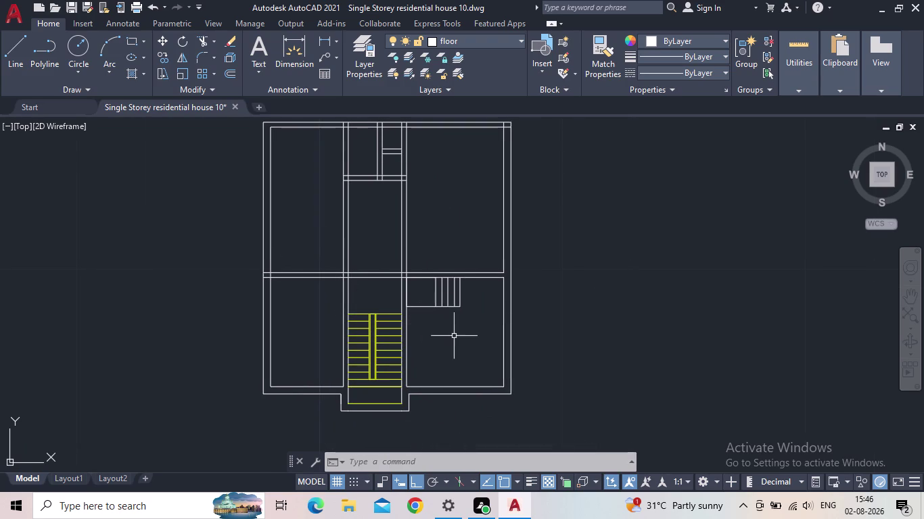
Move the six-object wash-area block from its lower-left corner to a spot right of the plan.
middle_drag(461, 337, 447, 323)
click(456, 307)
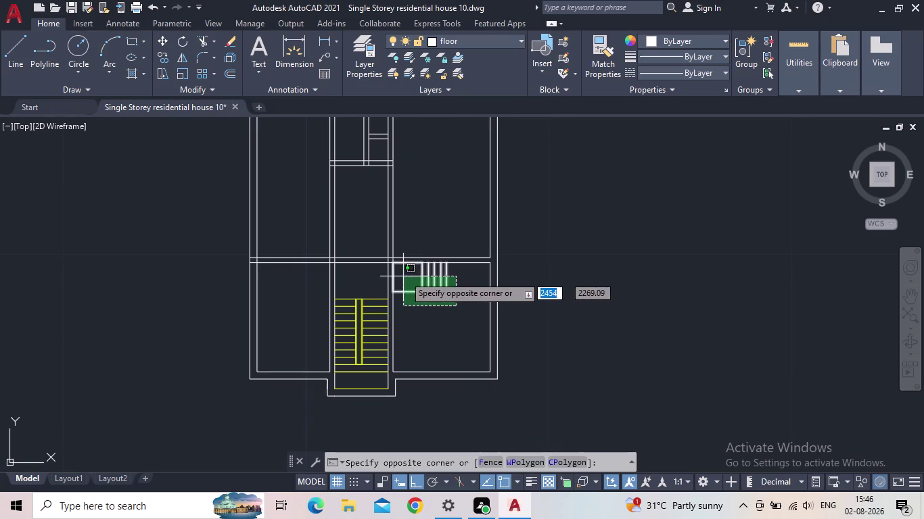
click(411, 274)
scroll(up, 3)
scroll(up, 3)
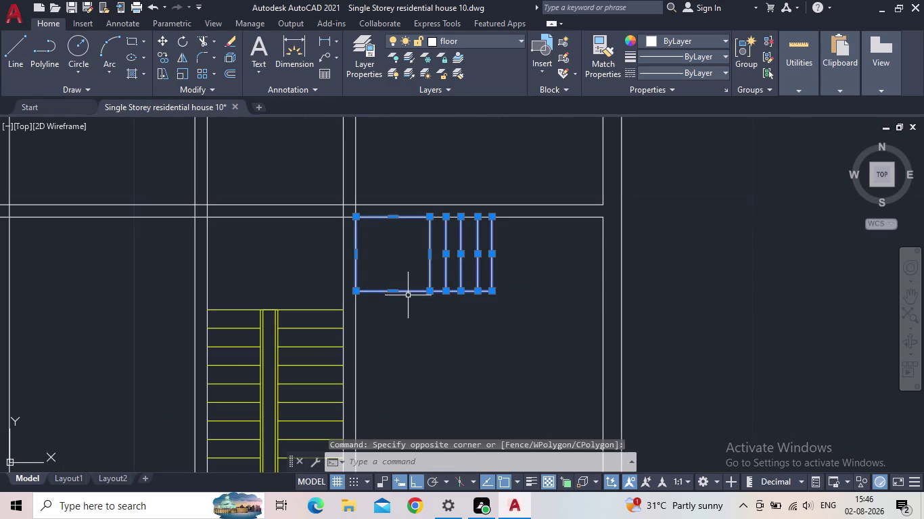
key(m)
key(Return)
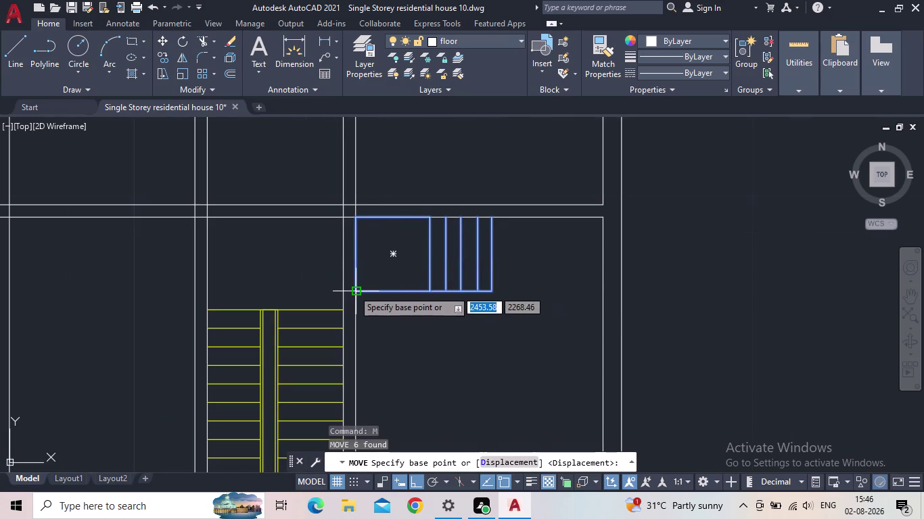
click(353, 290)
click(681, 284)
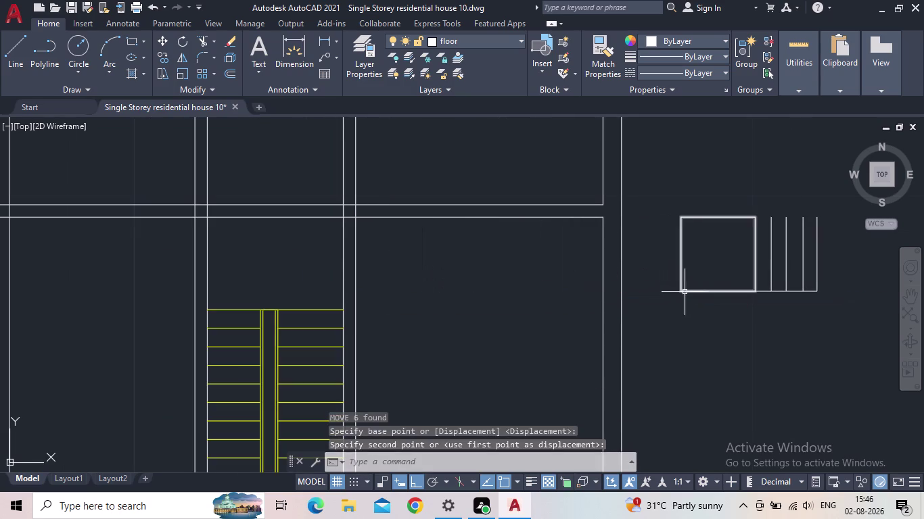
key(Escape)
scroll(down, 3)
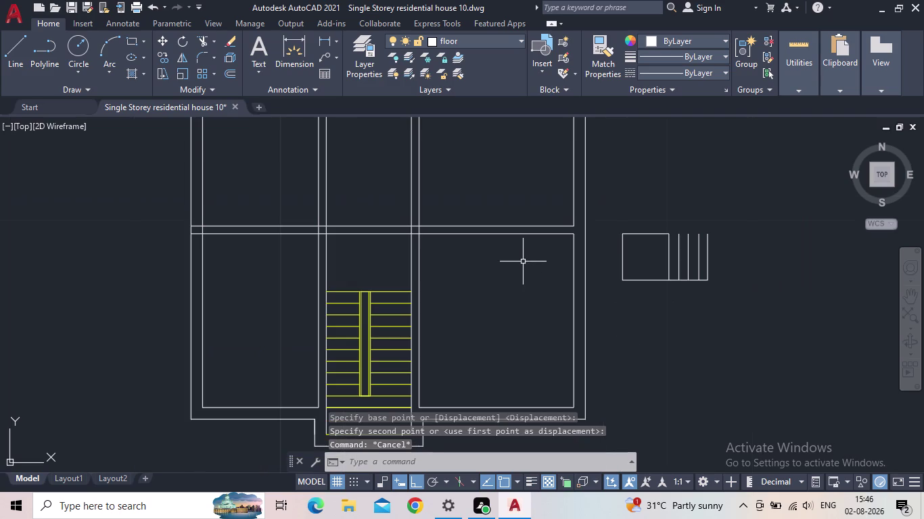
Begin trimming wall lines with TR, fencing across the segments near the staircase.
key(t)
key(r)
key(Return)
drag(511, 274, 504, 264)
click(472, 208)
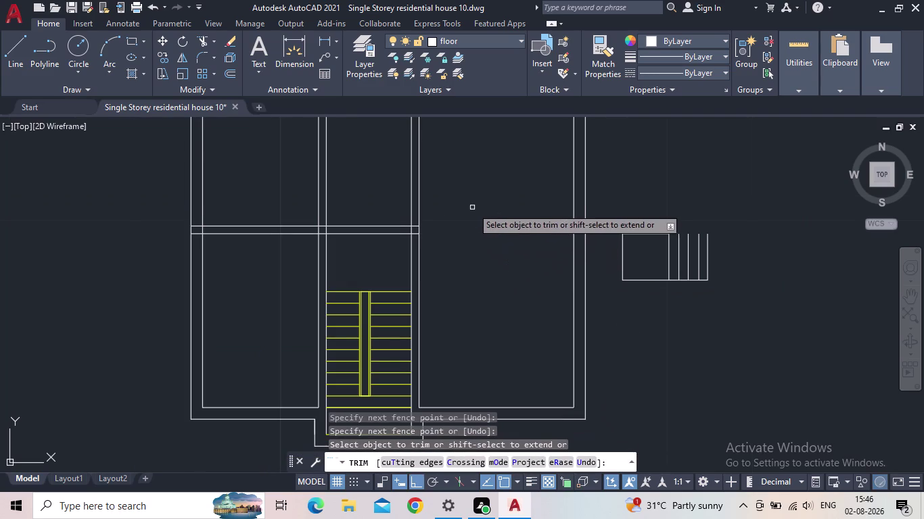
Trim more leftover wall-line ends near the staircase with fence selections.
click(397, 244)
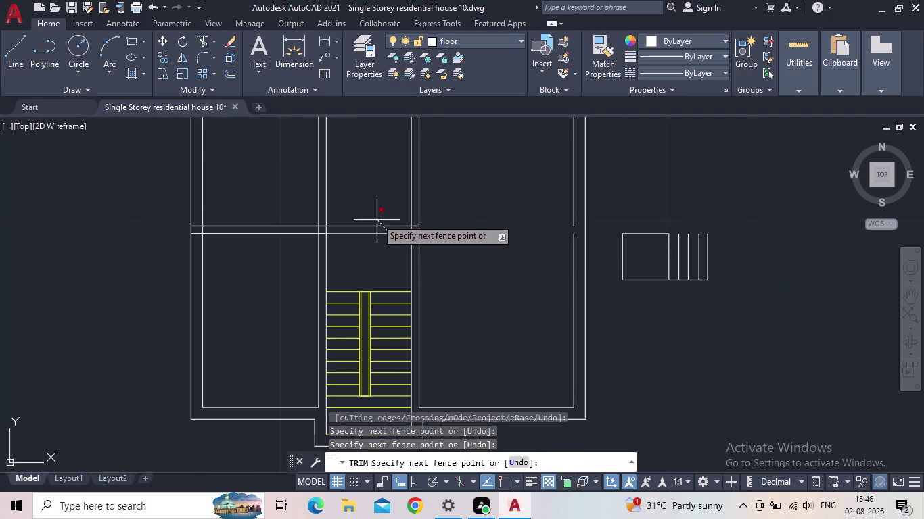
click(374, 202)
scroll(up, 3)
drag(433, 242, 434, 234)
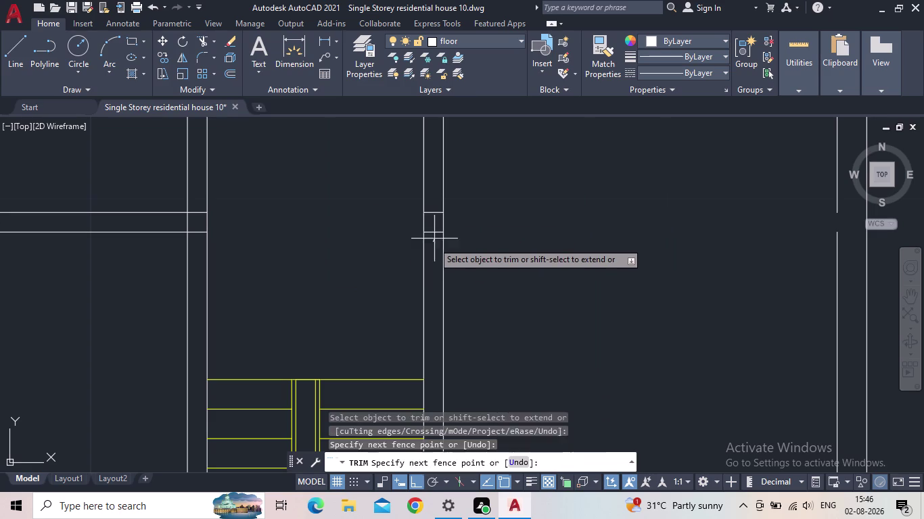
click(429, 200)
scroll(down, 3)
middle_drag(494, 273, 481, 255)
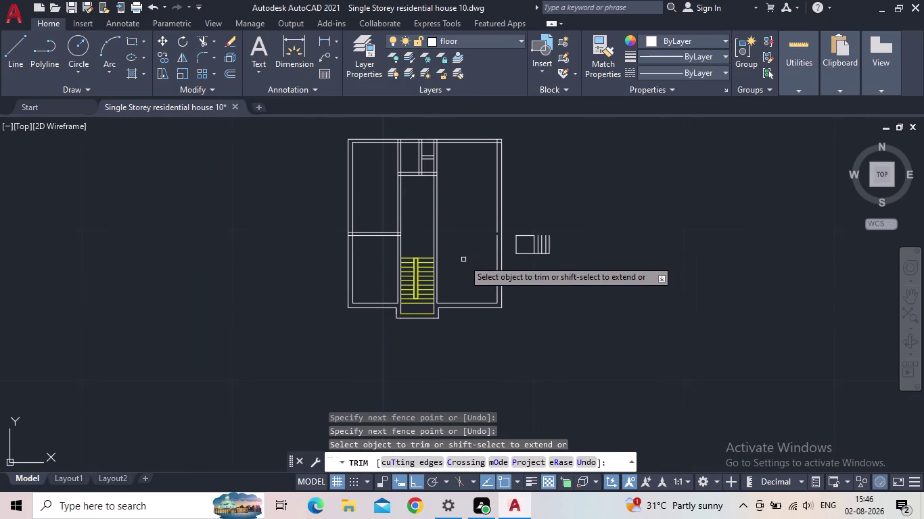
Cancel the trim and start OFFSET, leaving it awaiting a distance.
key(o)
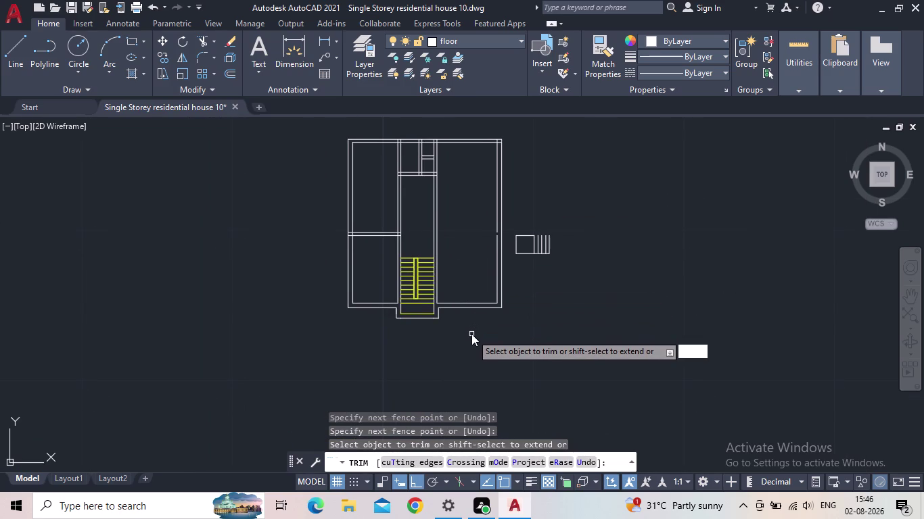
key(Escape)
key(Escape)
key(Escape)
key(o)
key(Return)
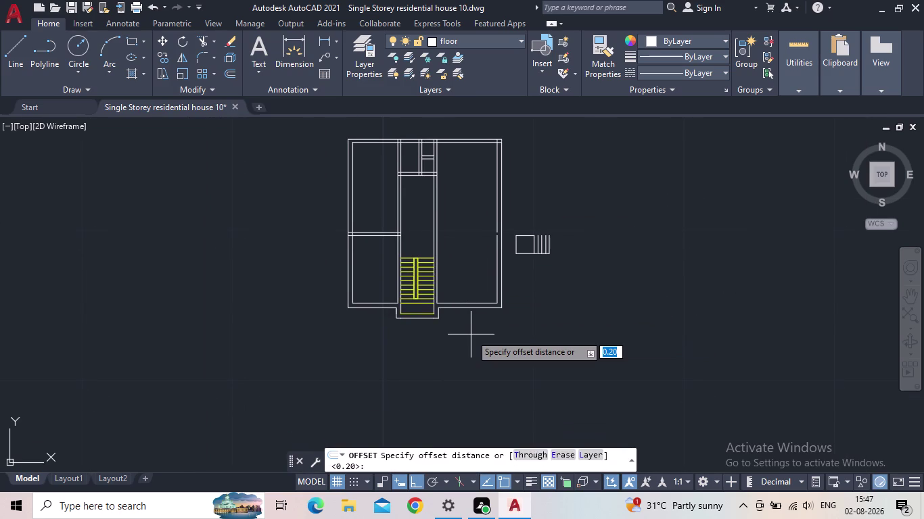